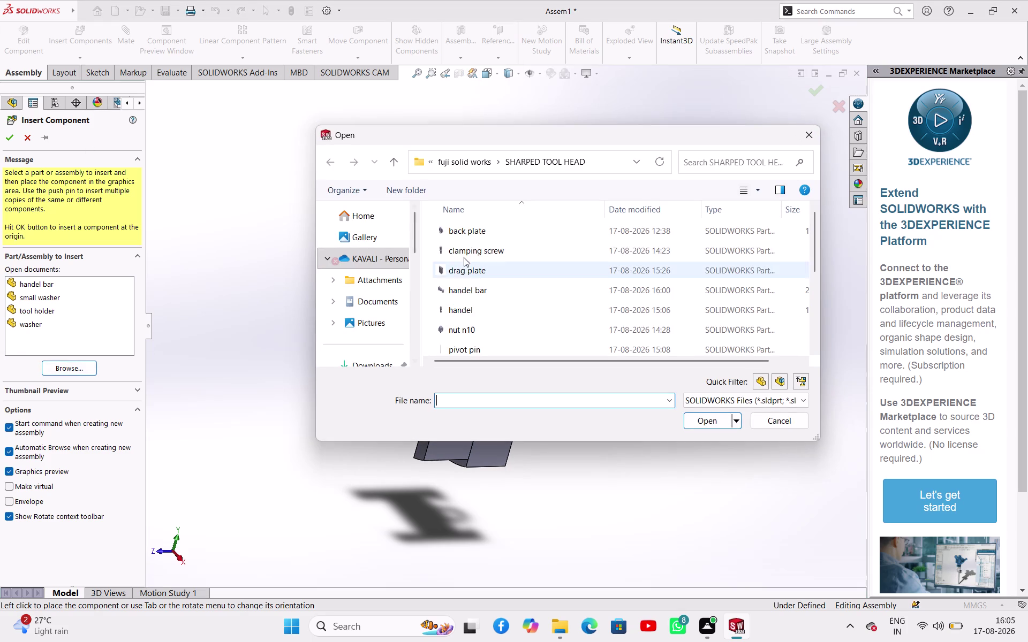
Insert the drag plate part and place it beside the vertical slide.
click(496, 275)
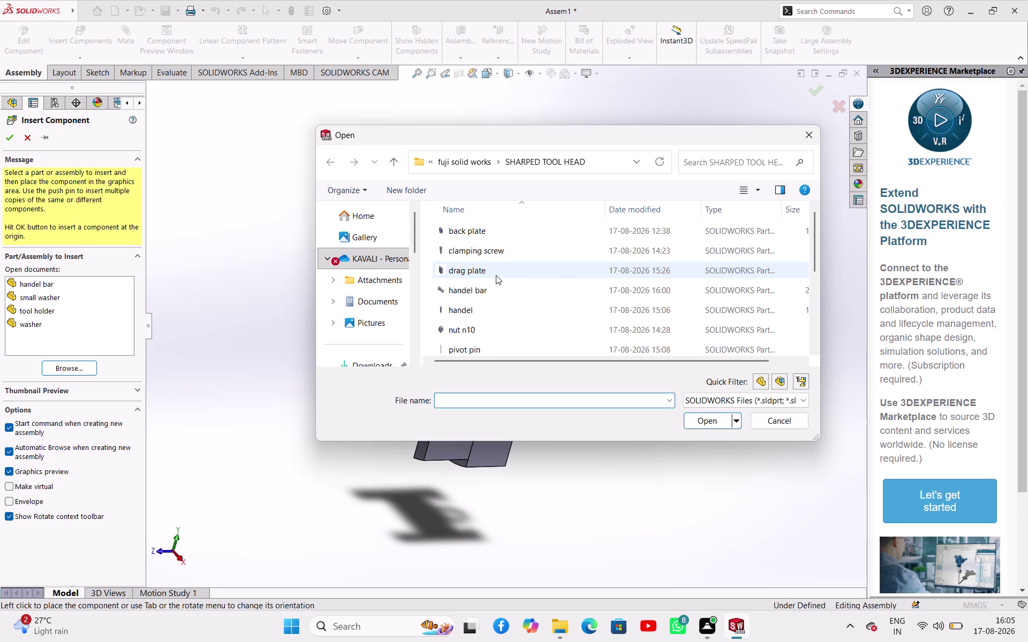
click(713, 423)
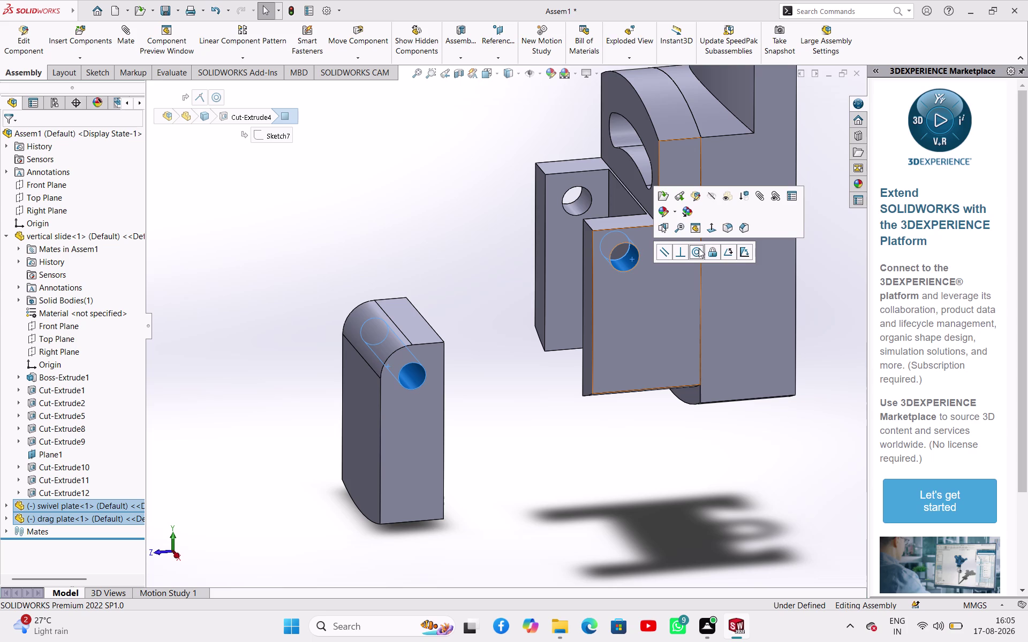
Mate the drag plate hole concentric with the vertical slide's hole, accepting the memory warning.
click(699, 249)
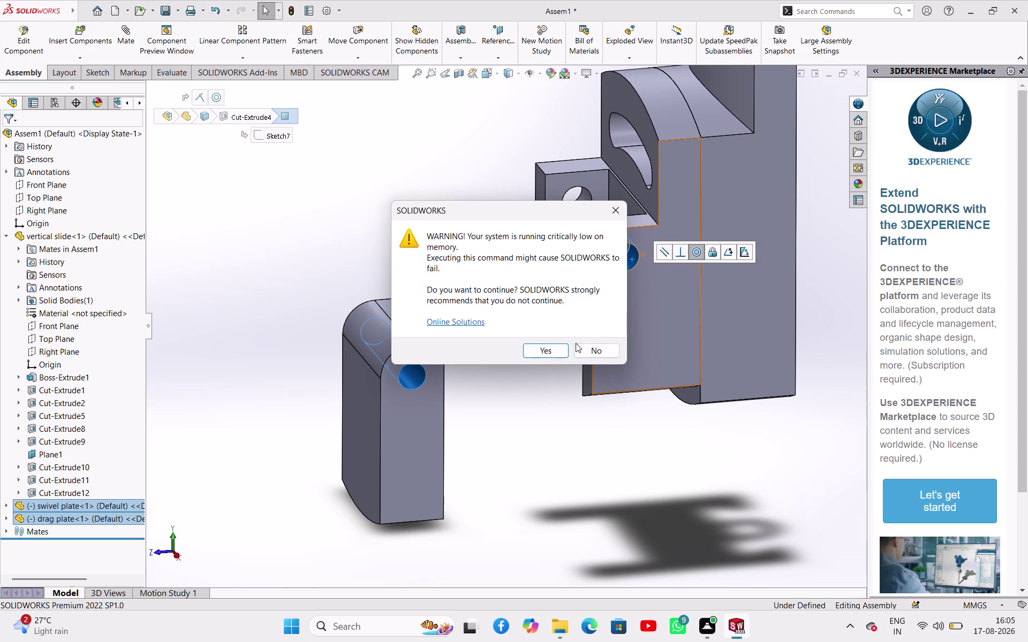
click(549, 343)
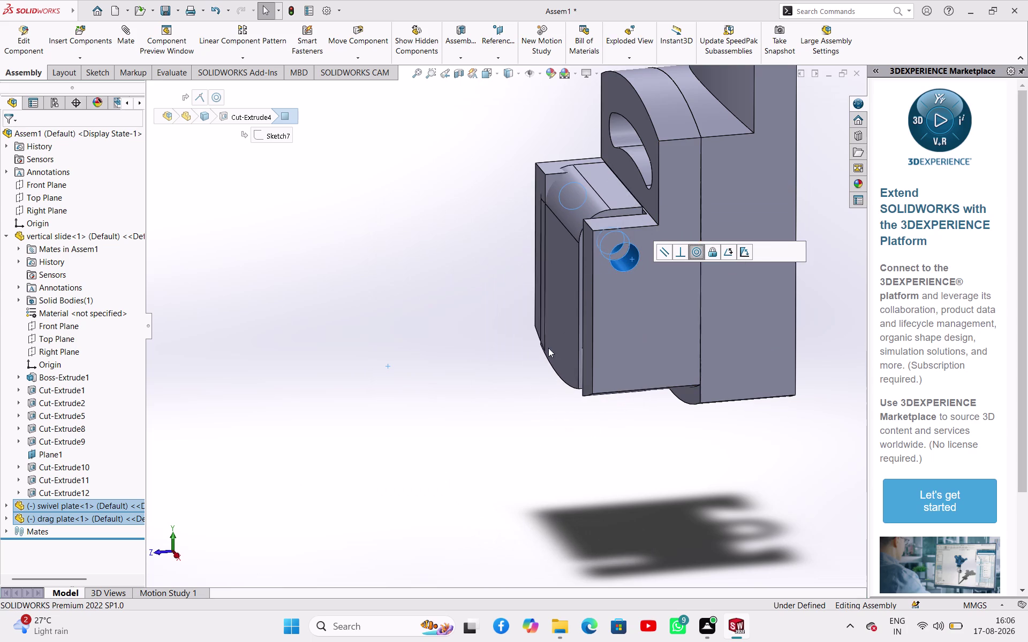
Make the drag plate face coincident with the slide and inspect the fit.
click(498, 414)
middle_drag(537, 431, 526, 383)
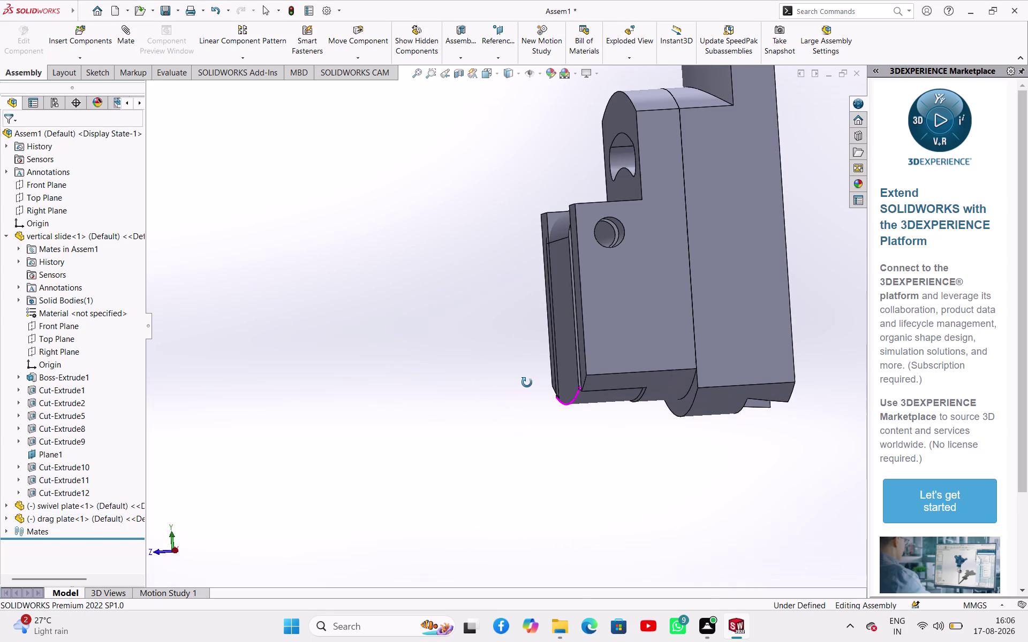
middle_drag(527, 382, 717, 451)
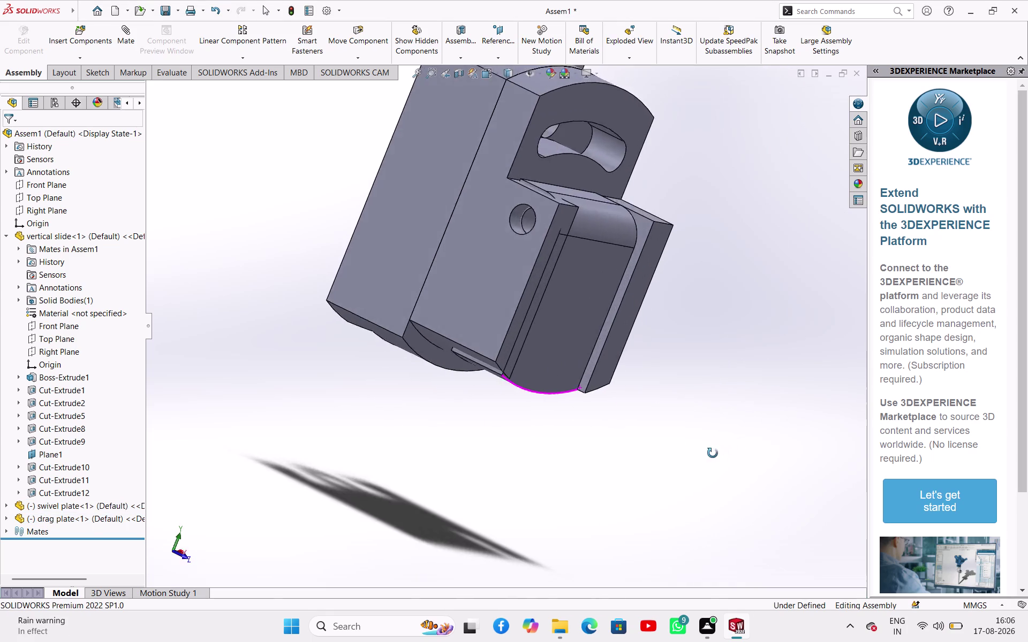
middle_drag(717, 452, 609, 442)
click(586, 320)
middle_drag(577, 414, 624, 441)
click(614, 282)
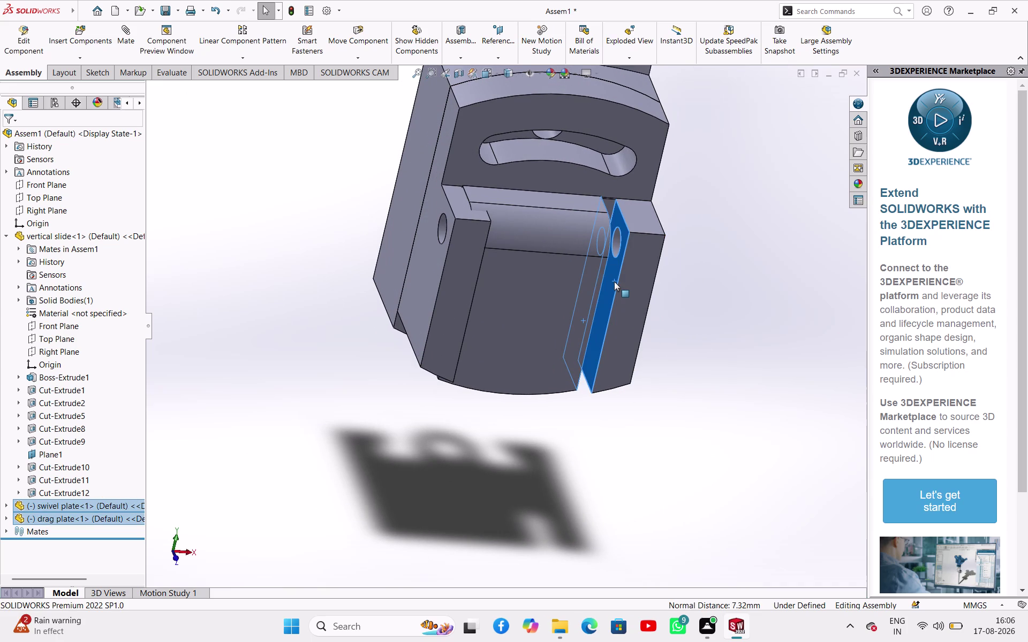
click(650, 271)
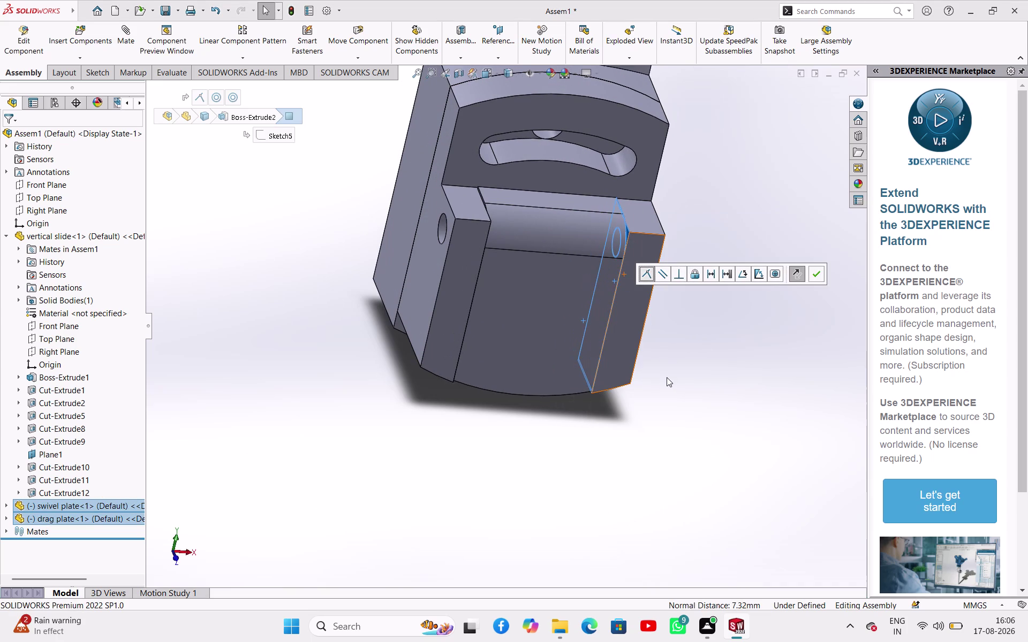
click(667, 378)
middle_drag(704, 381, 565, 379)
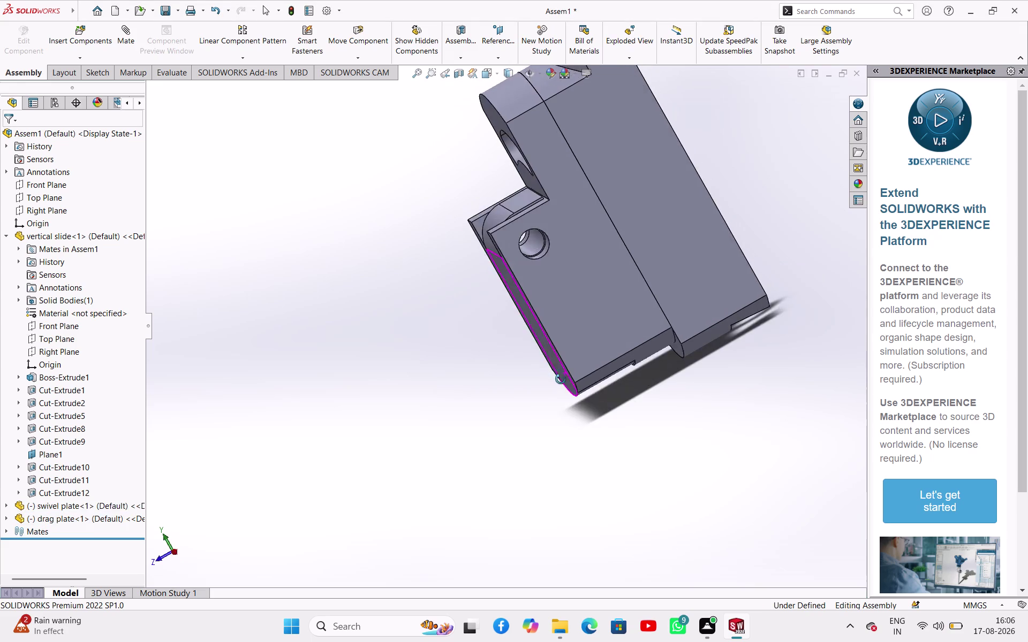
middle_drag(565, 380, 612, 265)
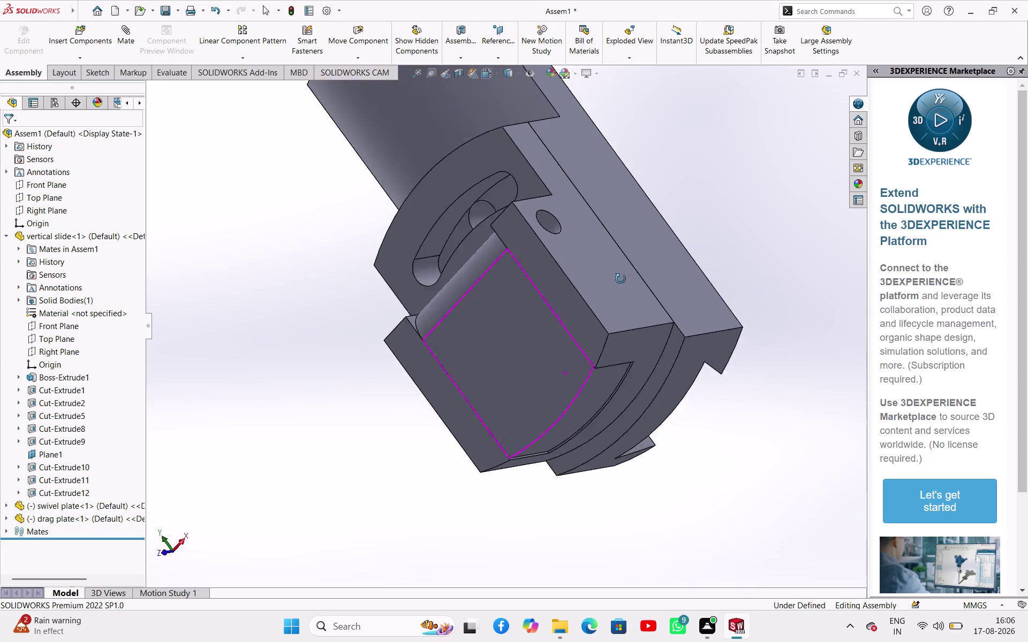
middle_drag(613, 266, 656, 361)
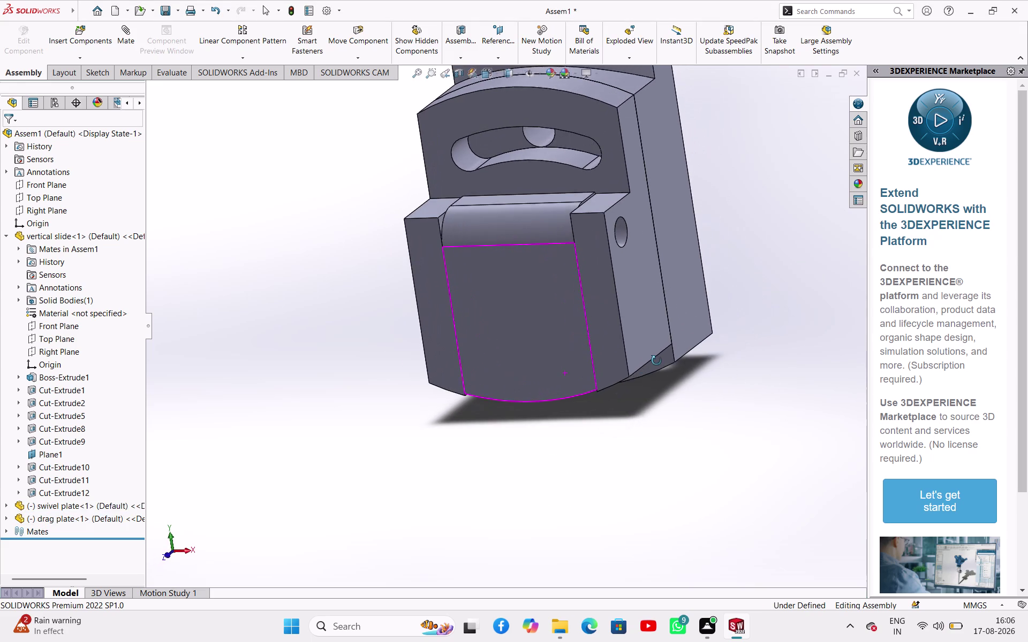
middle_drag(656, 361, 665, 347)
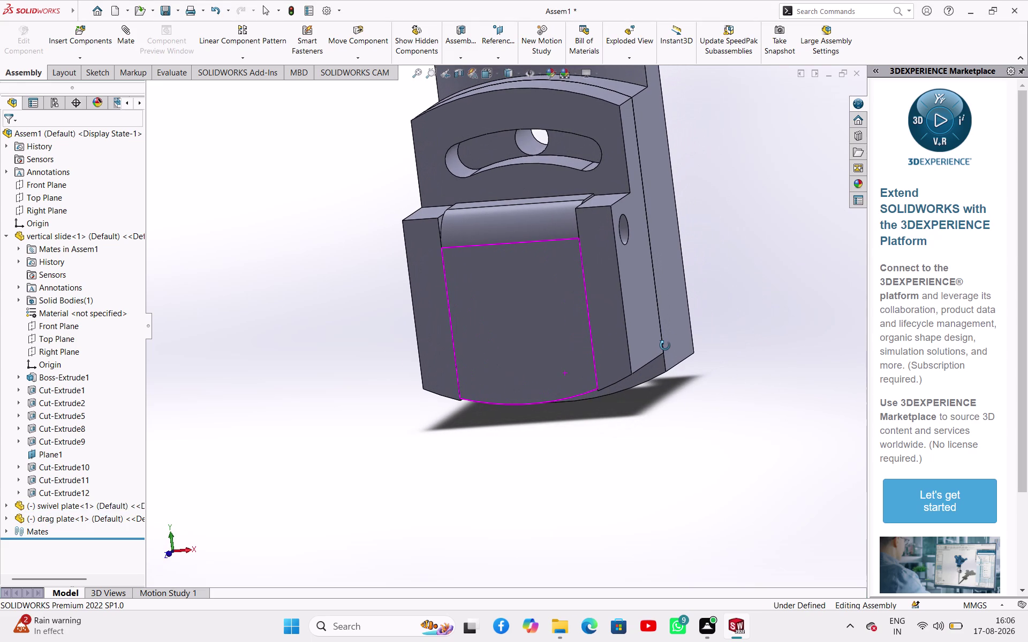
middle_drag(665, 346, 646, 342)
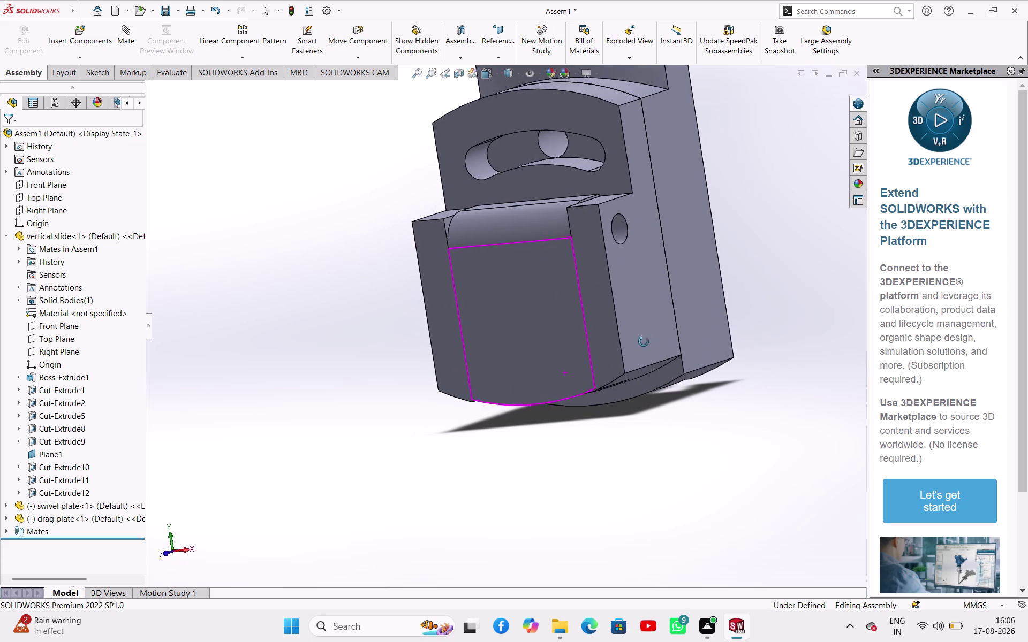
middle_drag(645, 342, 631, 342)
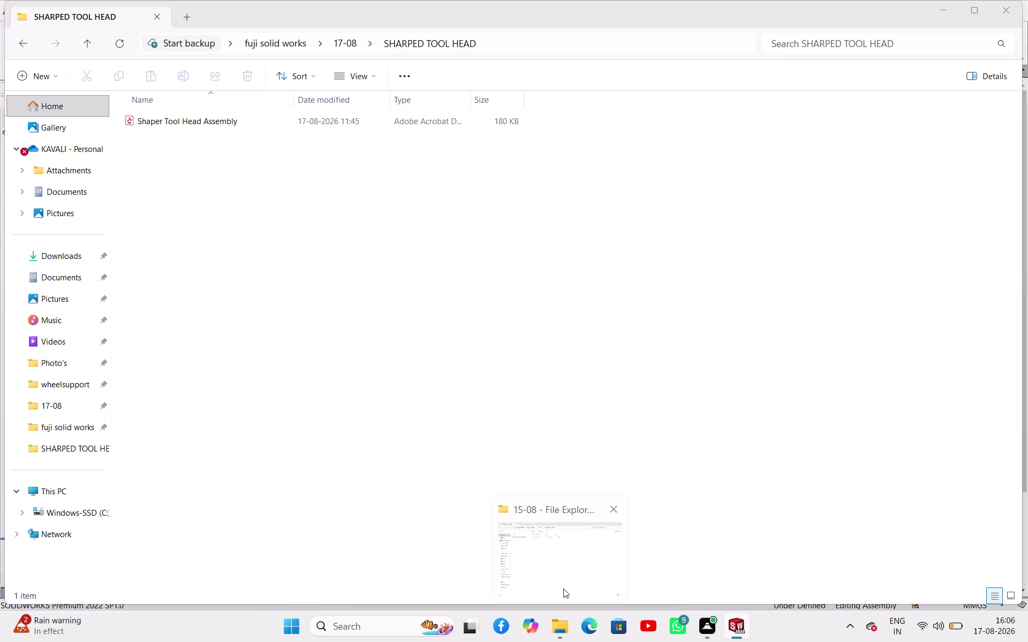
In File Explorer, go up to the SHARPED TOOL HEAD folder and open a part file.
click(564, 589)
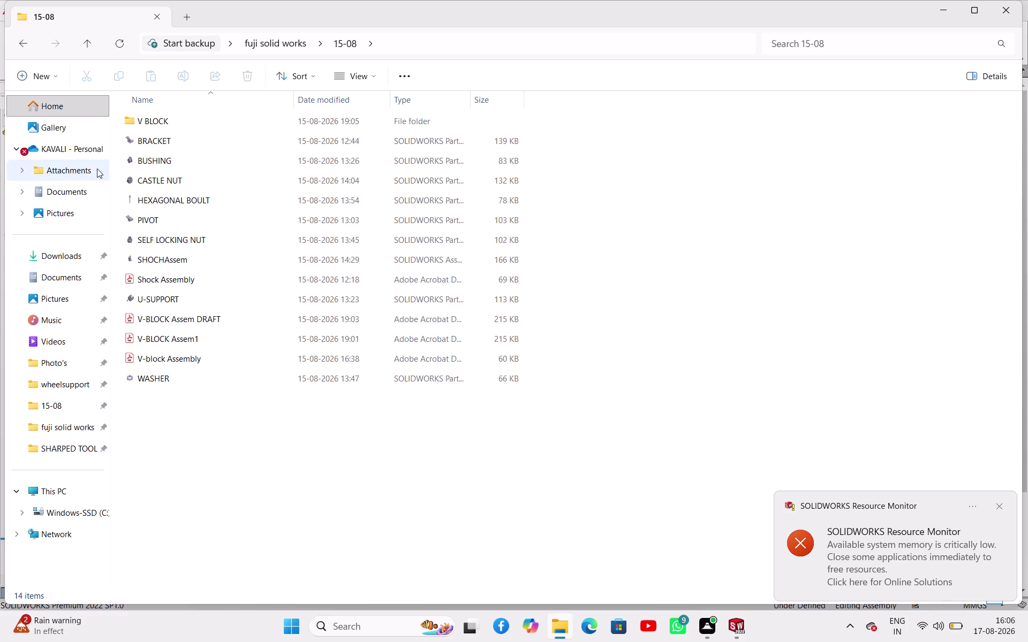
click(86, 44)
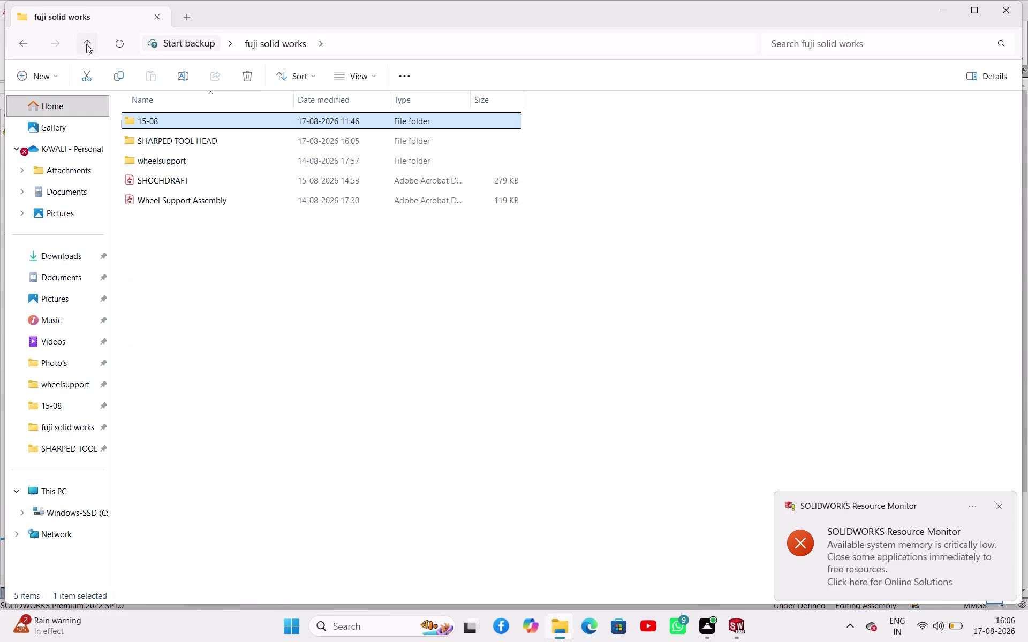
double_click(180, 141)
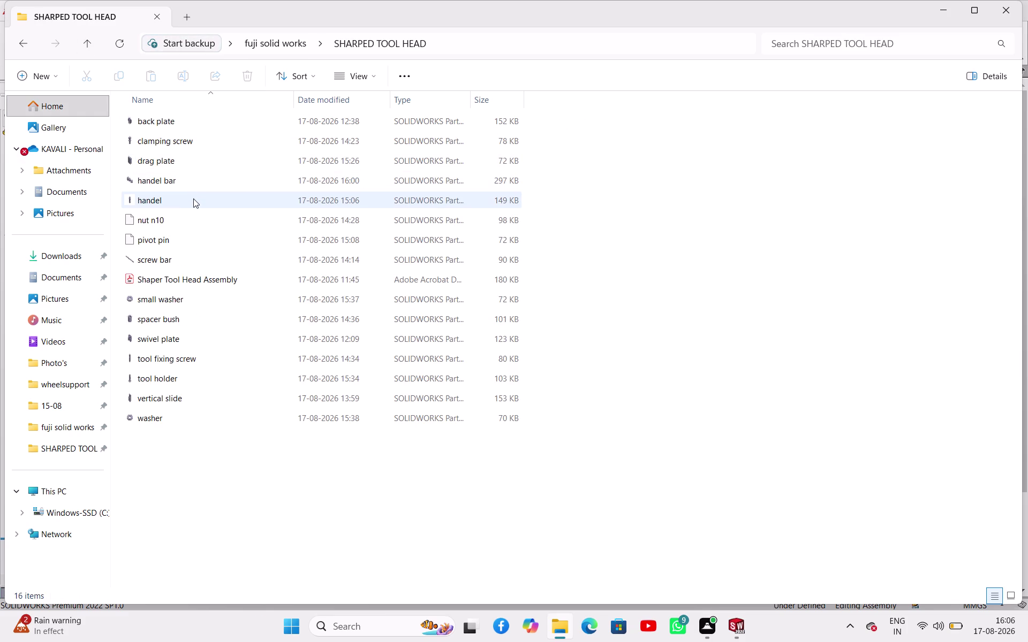
double_click(192, 168)
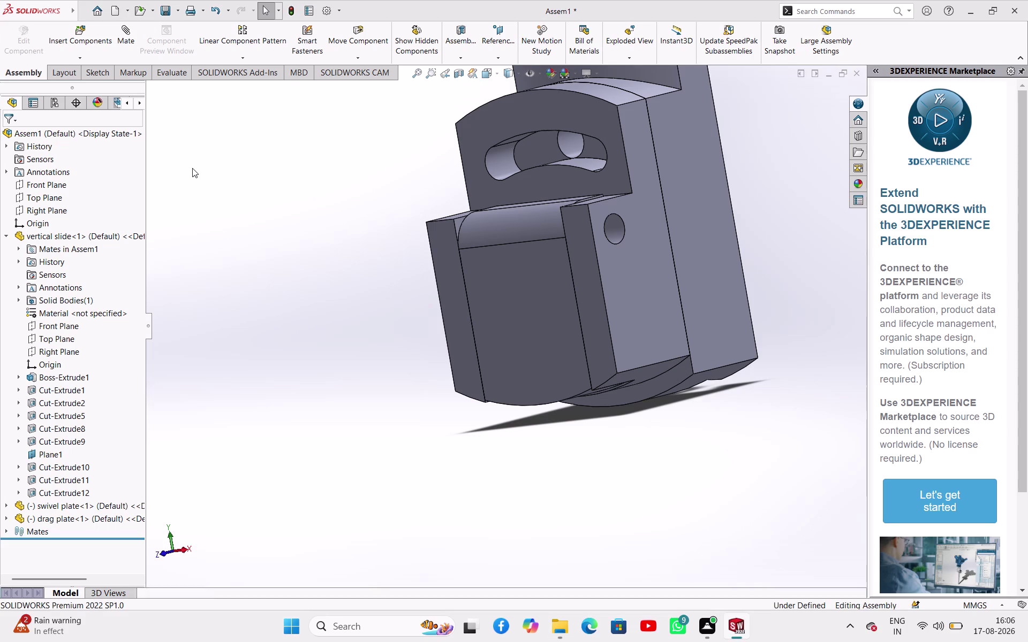
Orbit the drag plate and start a sketch on its broad flat face.
scroll(up, 3)
middle_drag(713, 336, 660, 346)
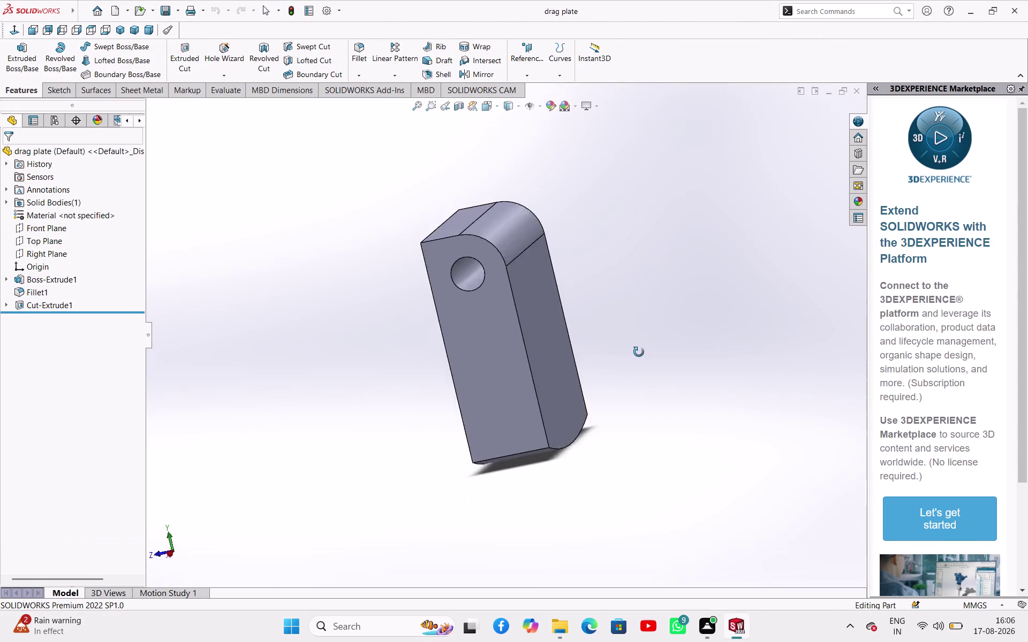
middle_drag(660, 347, 589, 368)
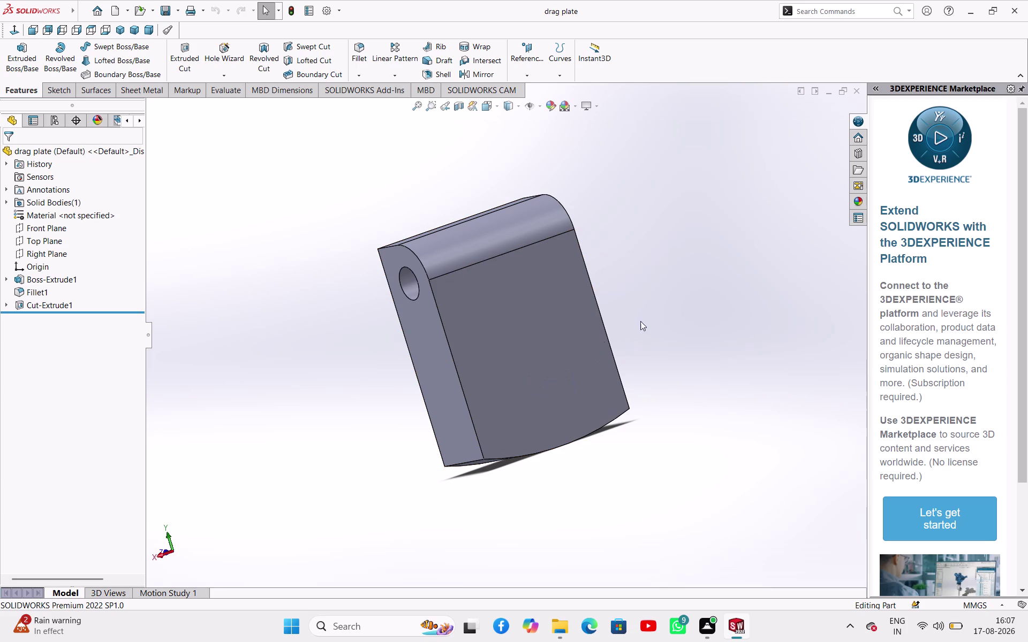
middle_drag(648, 311, 765, 322)
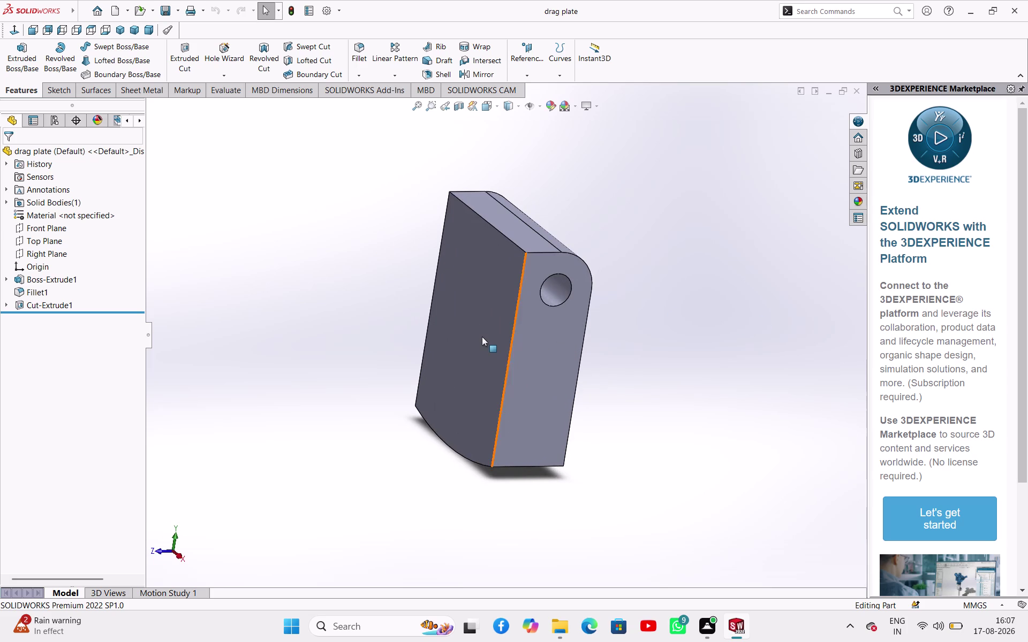
click(482, 336)
click(529, 309)
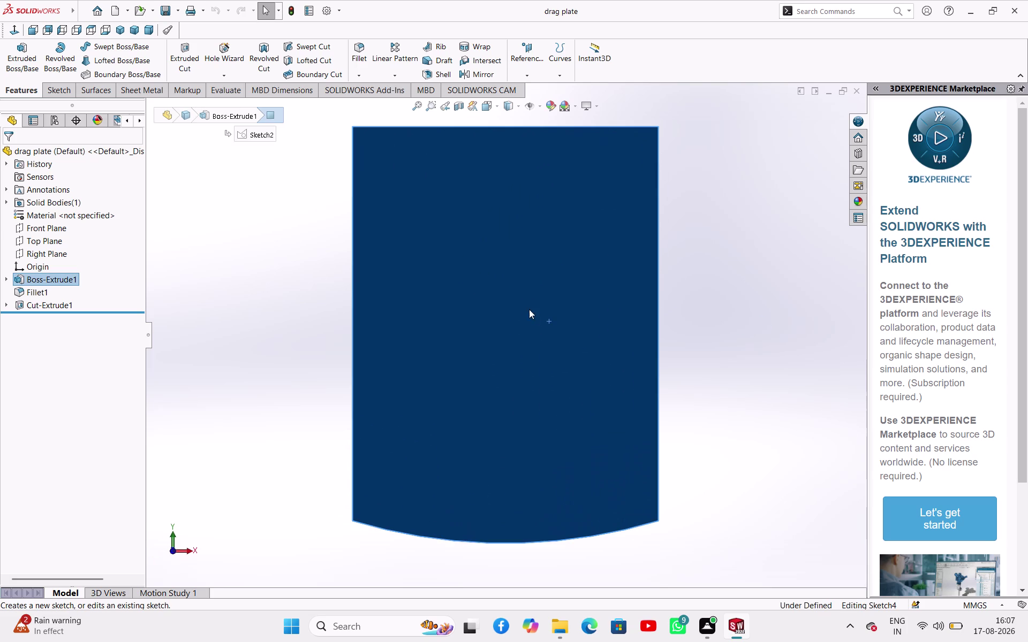
click(299, 287)
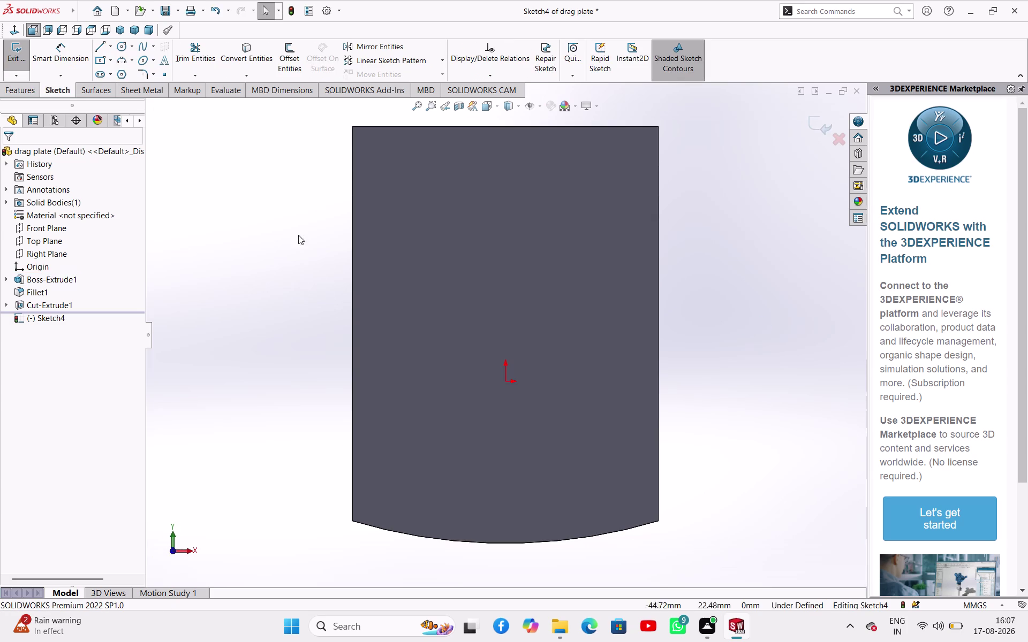
Draw a circle on the drag plate face.
click(118, 45)
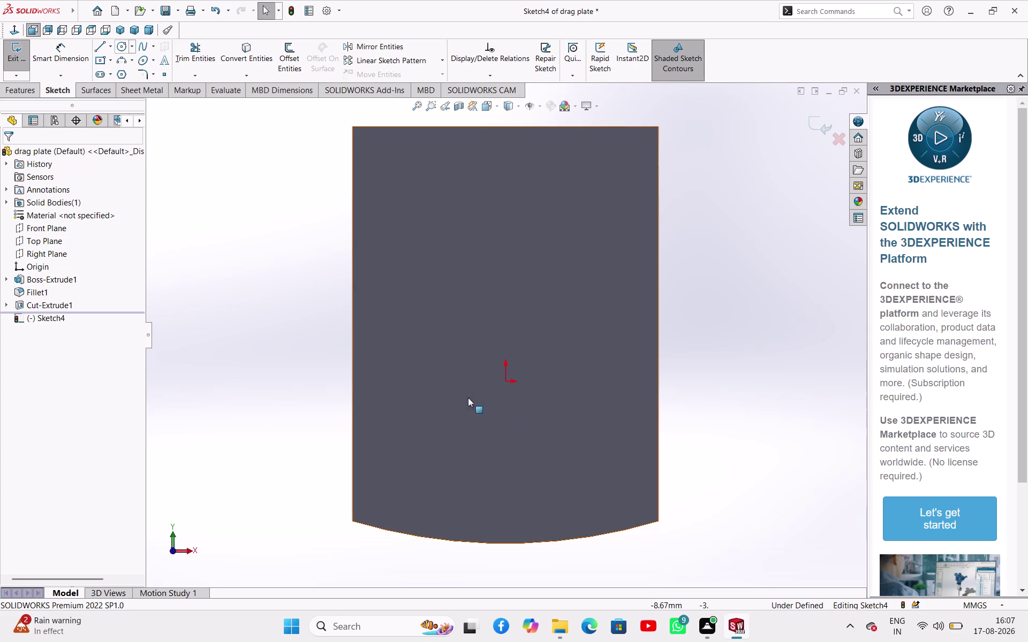
click(495, 328)
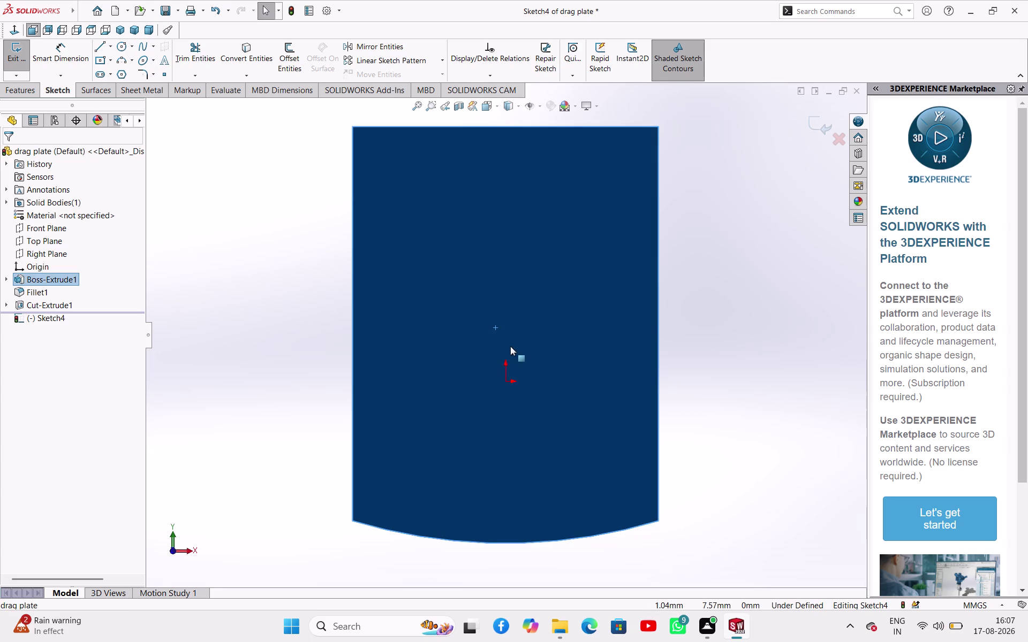
click(119, 50)
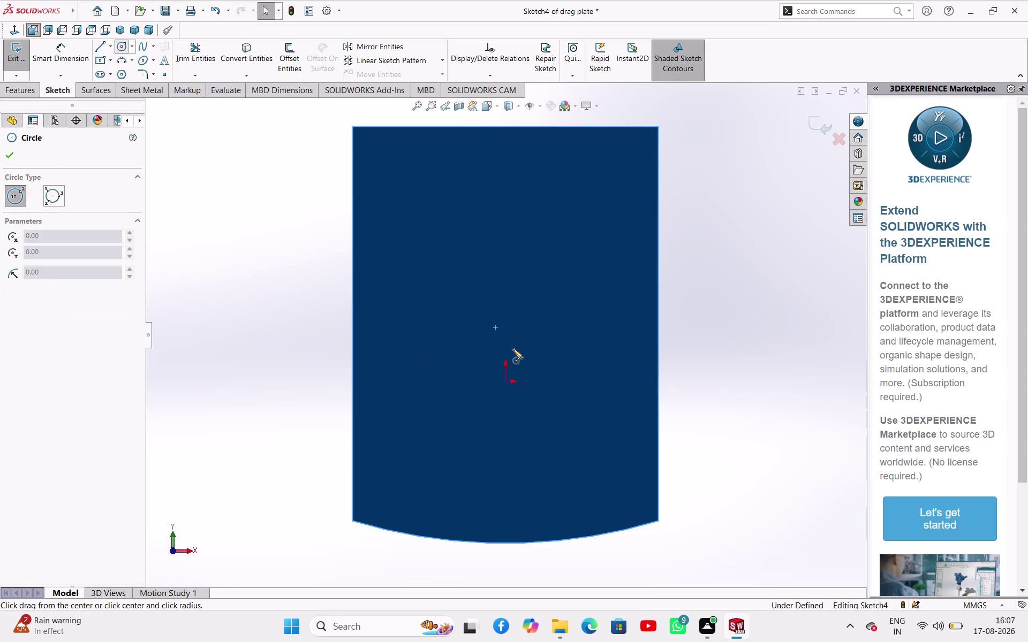
click(498, 329)
click(553, 367)
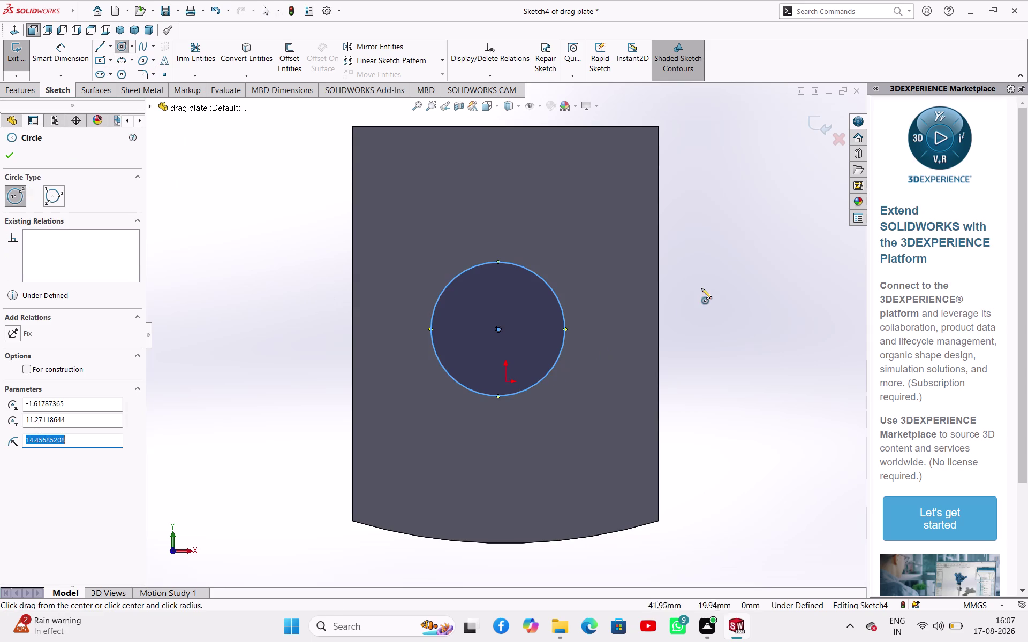
right_click(701, 288)
click(721, 300)
Dimension the circle diameter at 44 mm, then change it to 33 mm.
right_drag(721, 307, 740, 253)
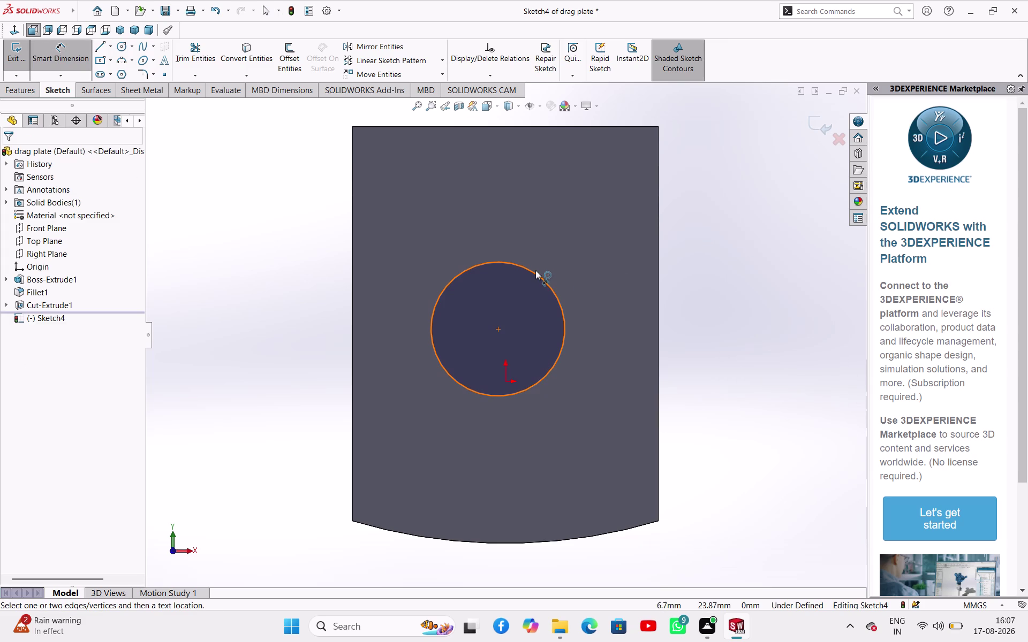
click(535, 270)
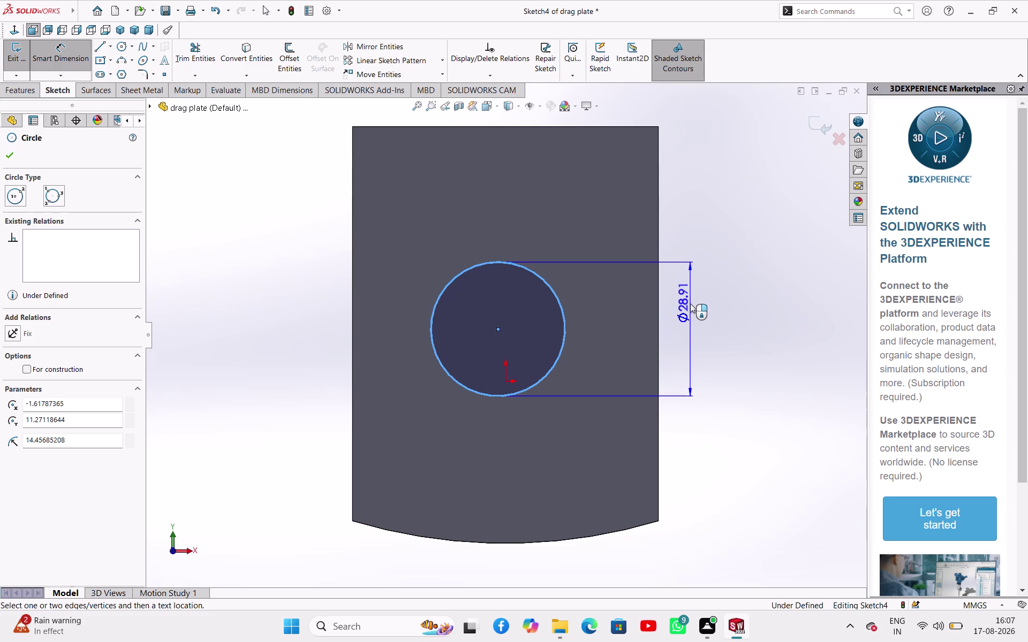
click(691, 304)
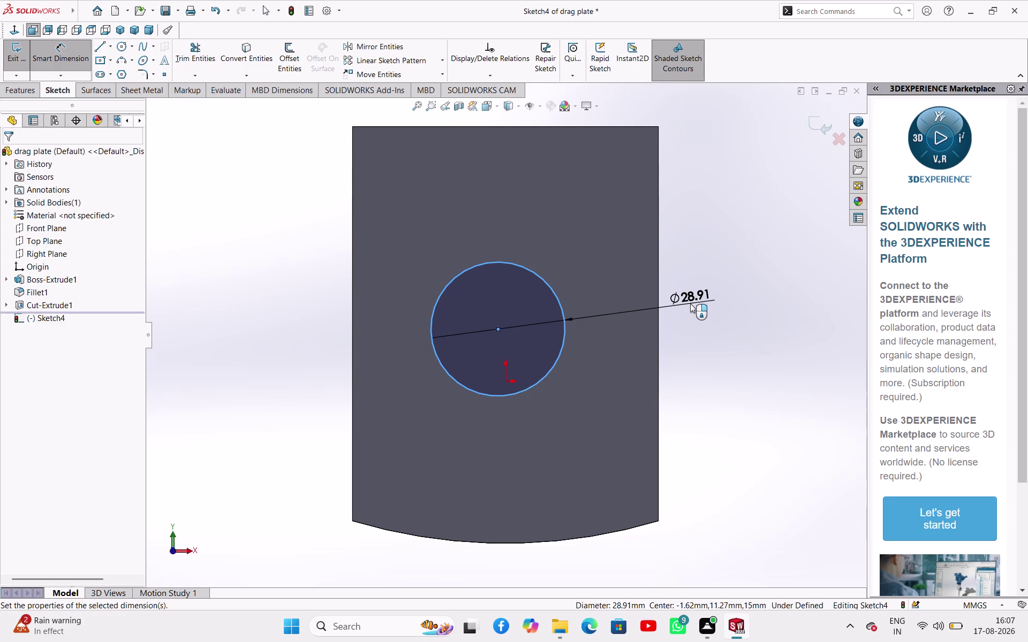
text(44)
key(Return)
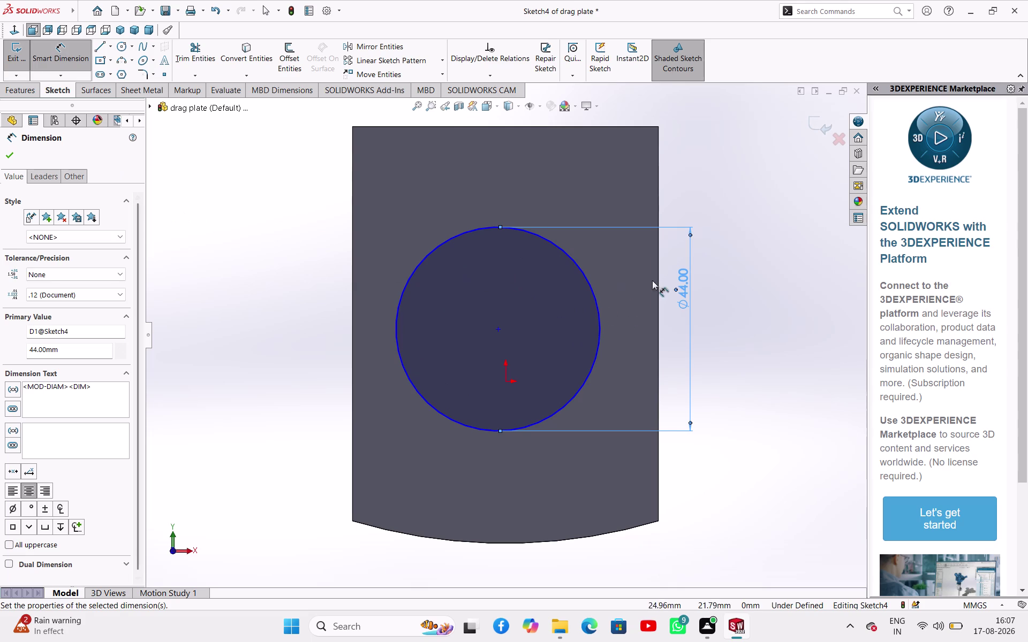
double_click(688, 278)
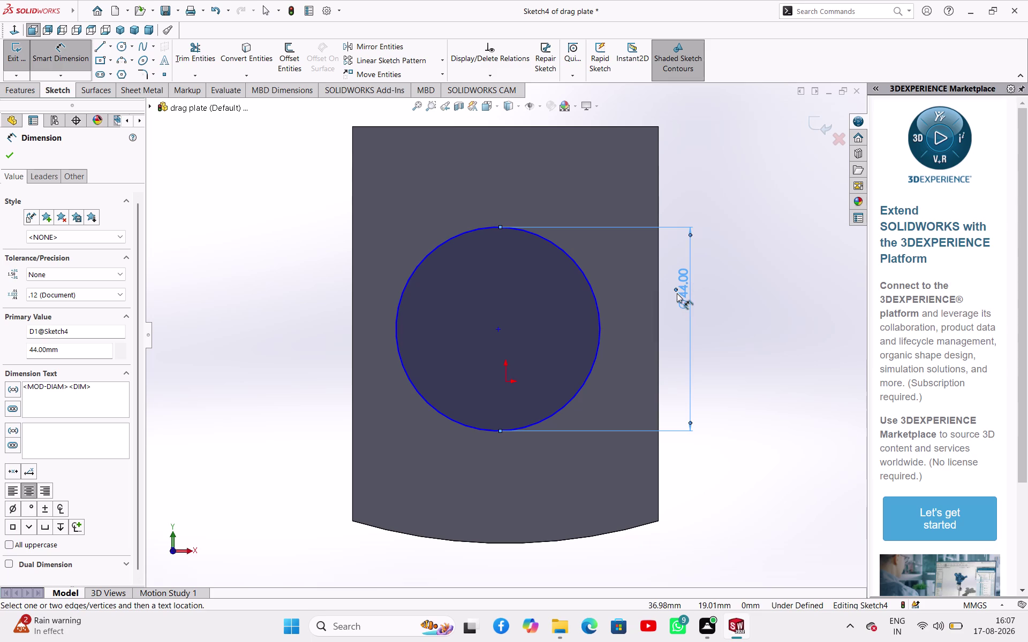
double_click(677, 293)
text(33)
key(Return)
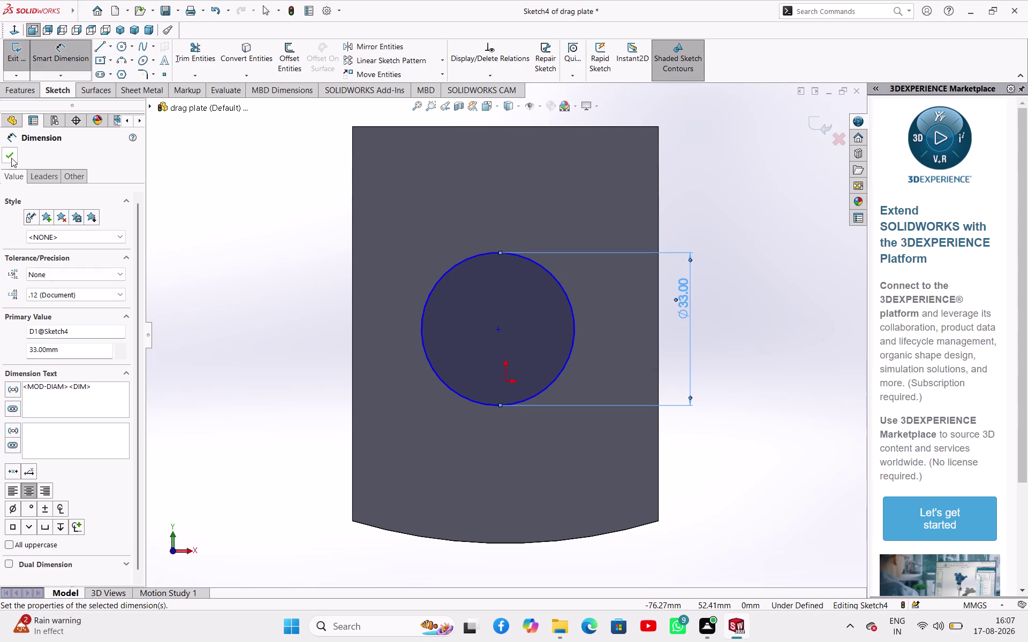
drag(12, 159, 12, 148)
Exit the sketch and extrude-cut the 33 mm circle through the whole plate.
click(11, 64)
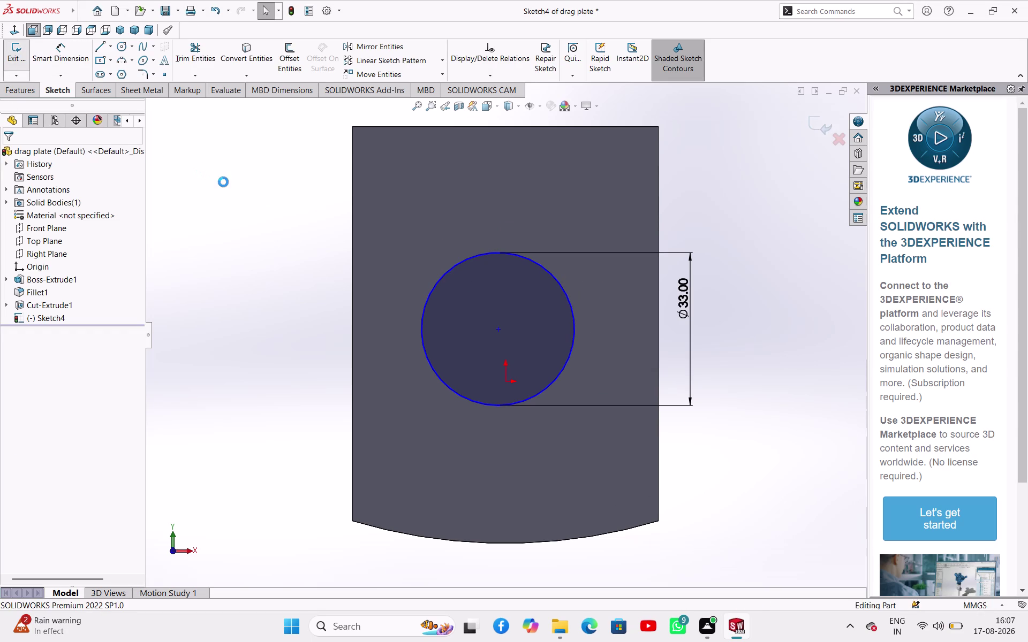
middle_drag(257, 195, 176, 233)
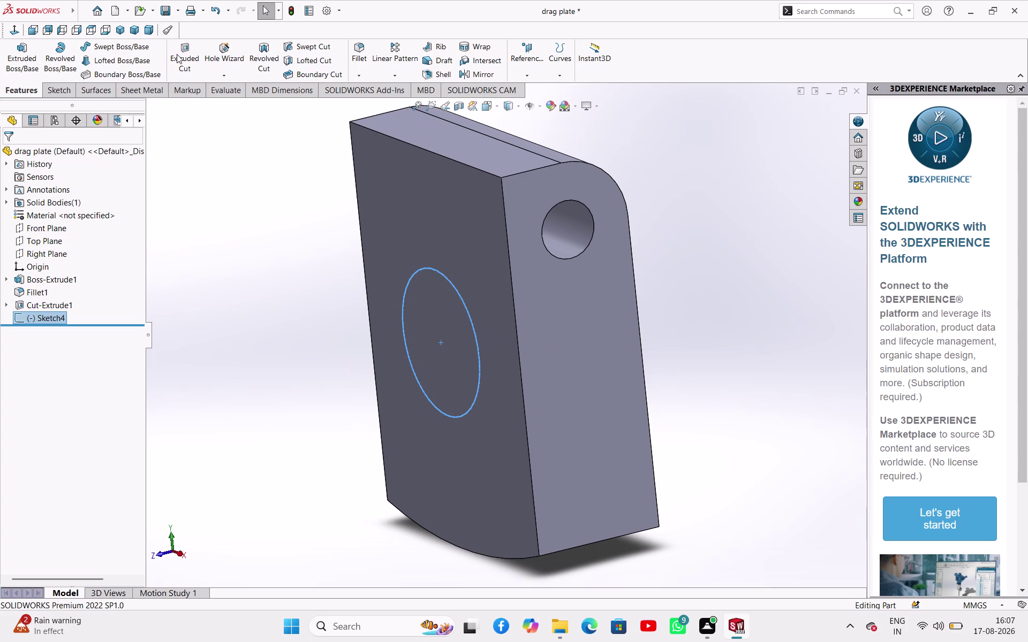
click(177, 54)
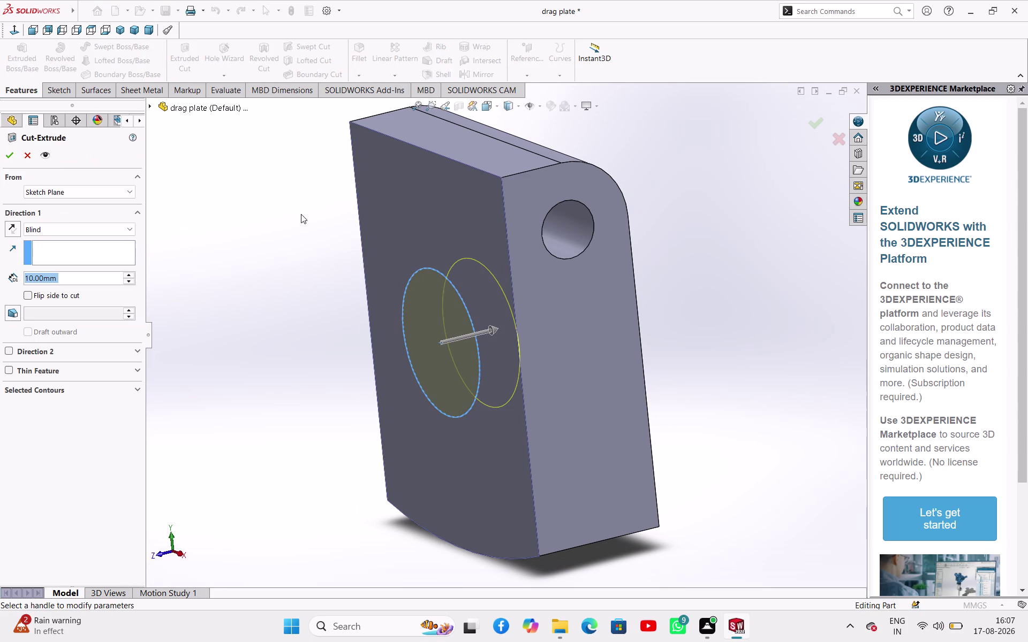
drag(489, 332, 605, 329)
drag(494, 332, 697, 328)
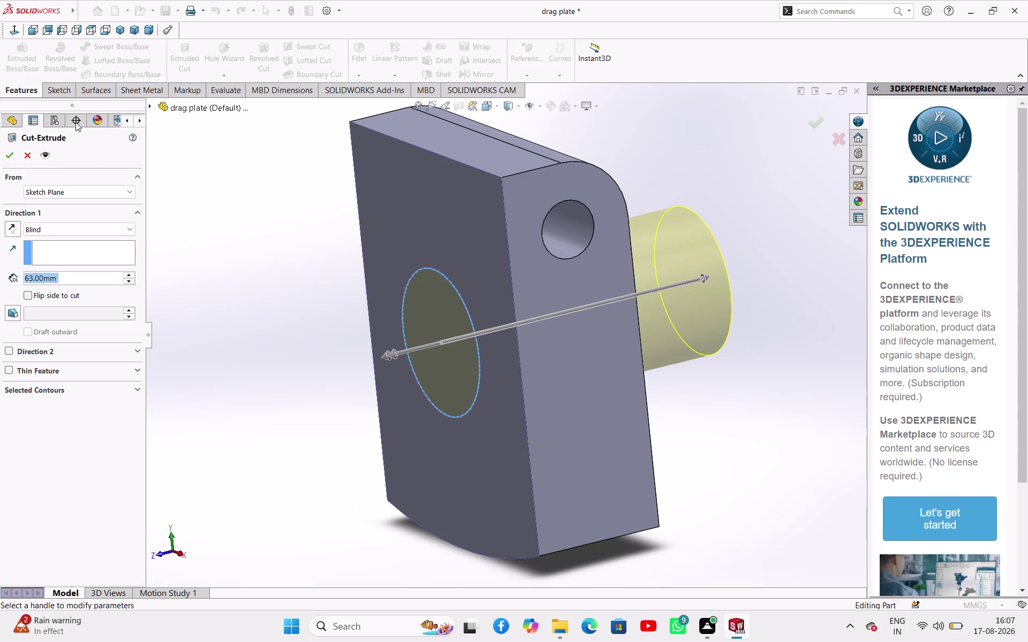
click(12, 152)
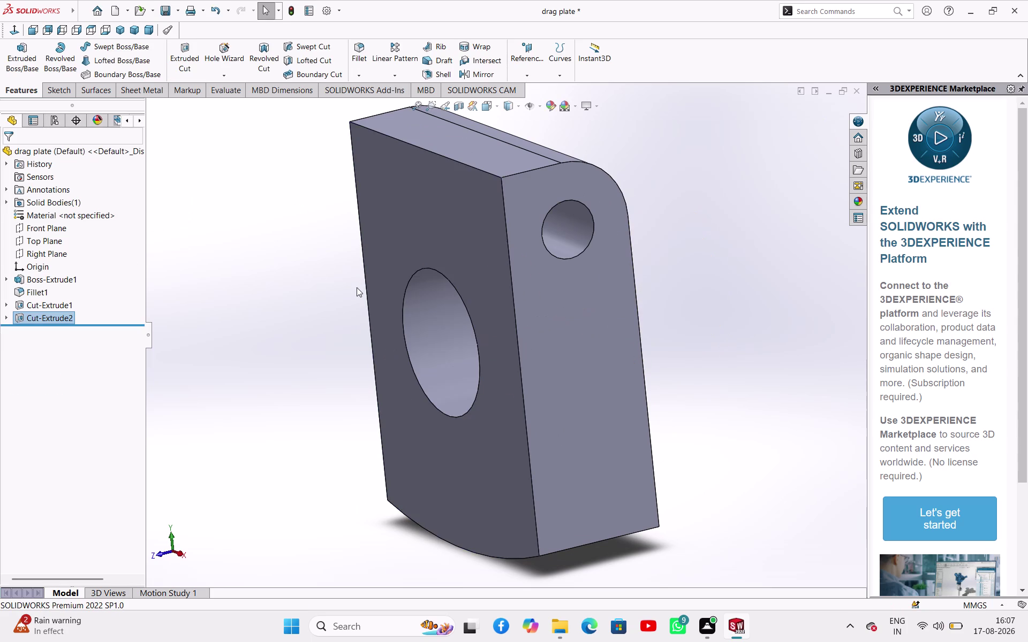
click(356, 288)
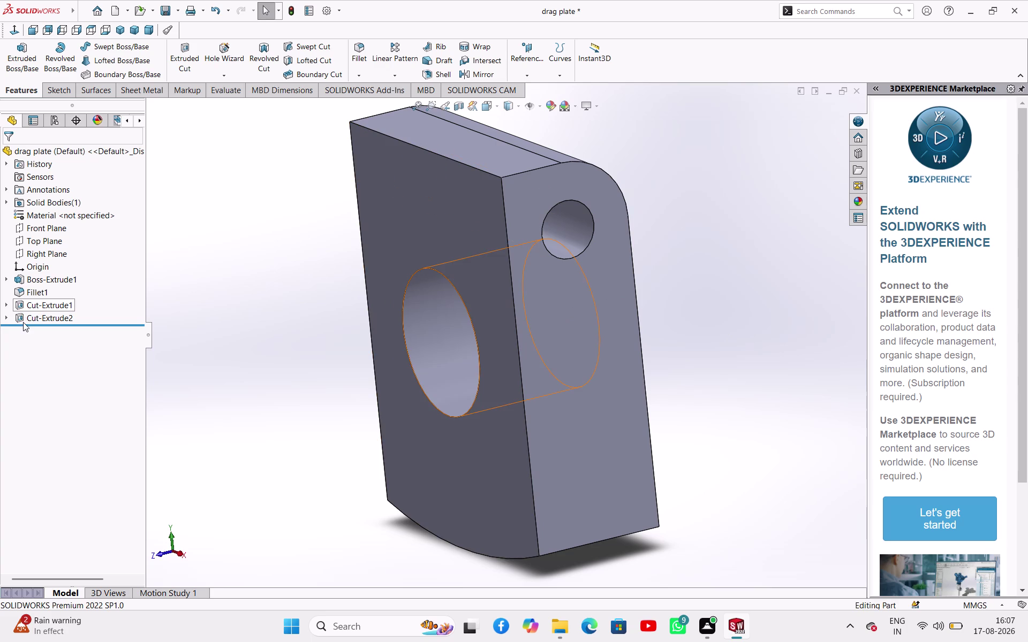
click(4, 314)
click(26, 325)
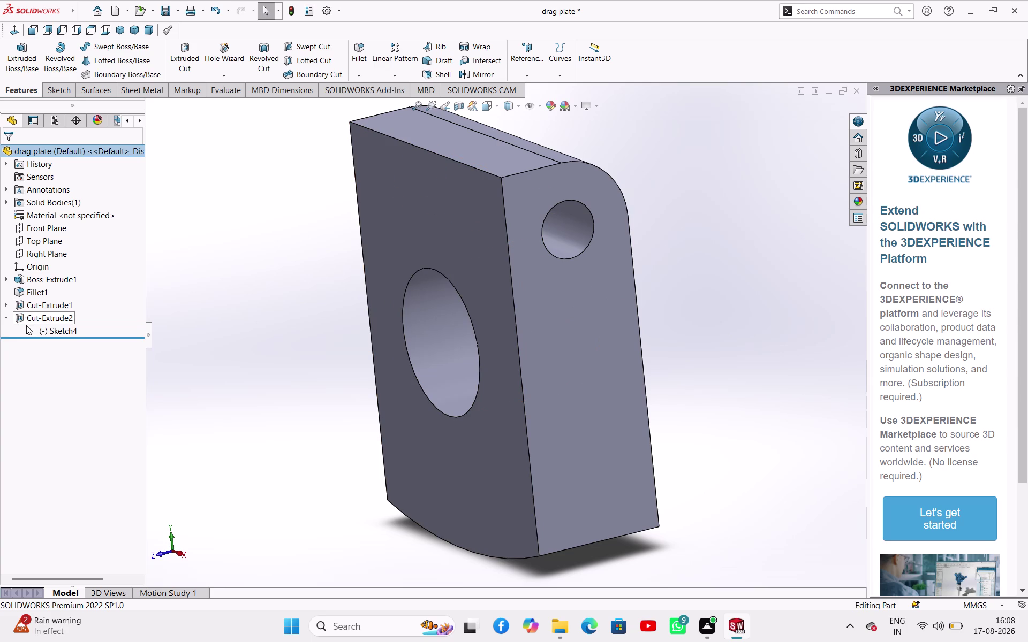
Reopen the hole sketch and place the circle centre 55 mm from the top edge.
click(38, 332)
click(53, 302)
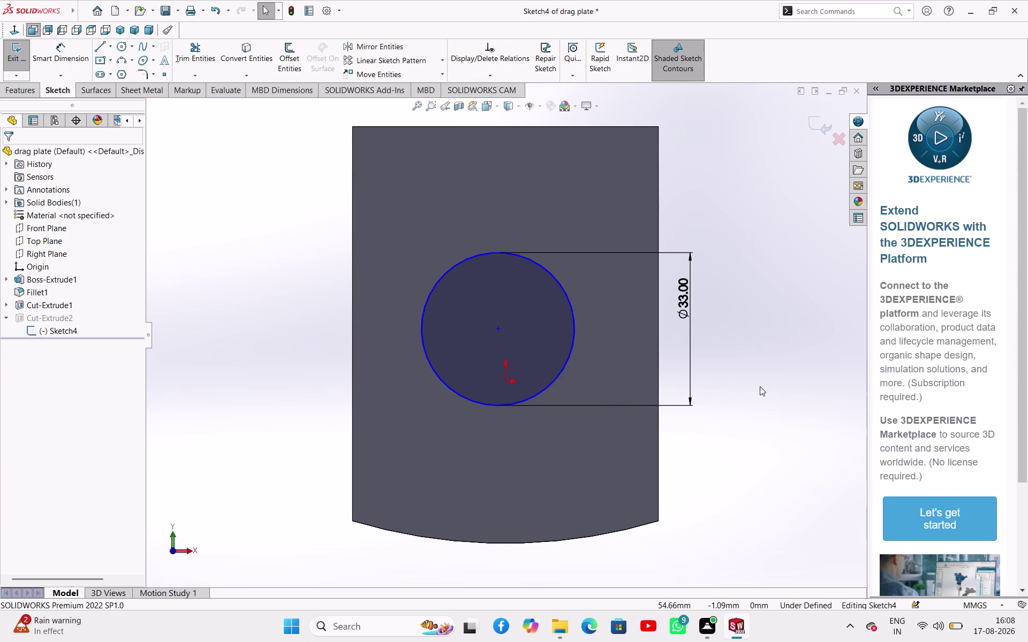
right_drag(760, 385, 766, 333)
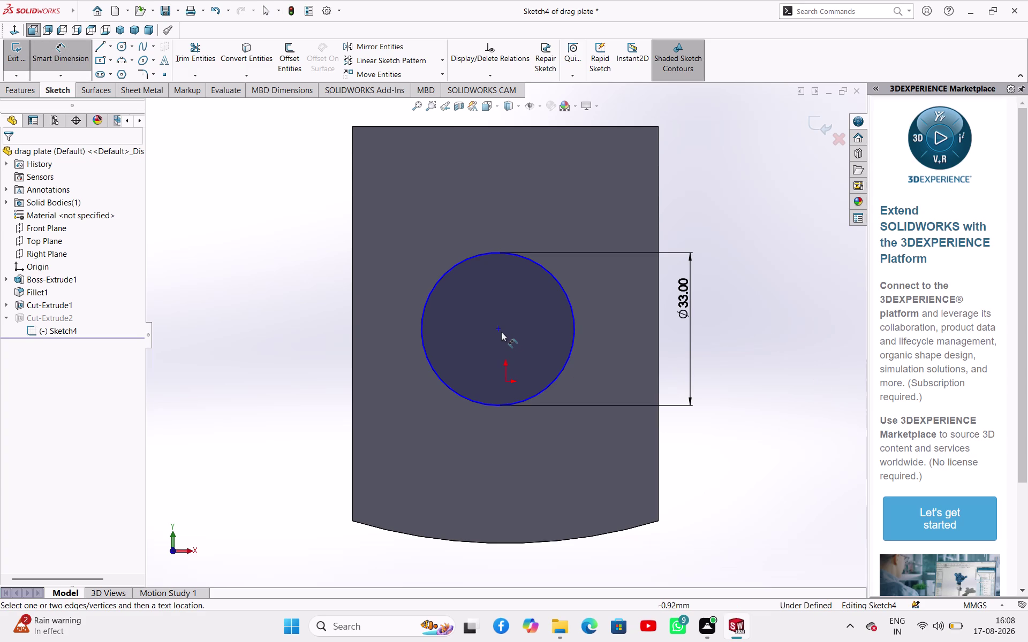
click(499, 329)
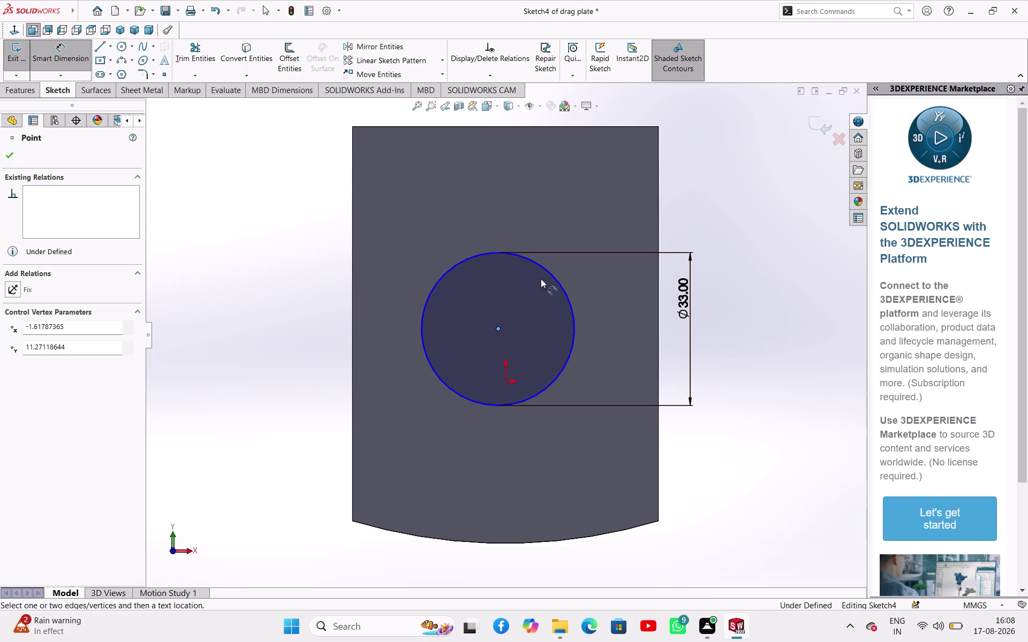
click(559, 128)
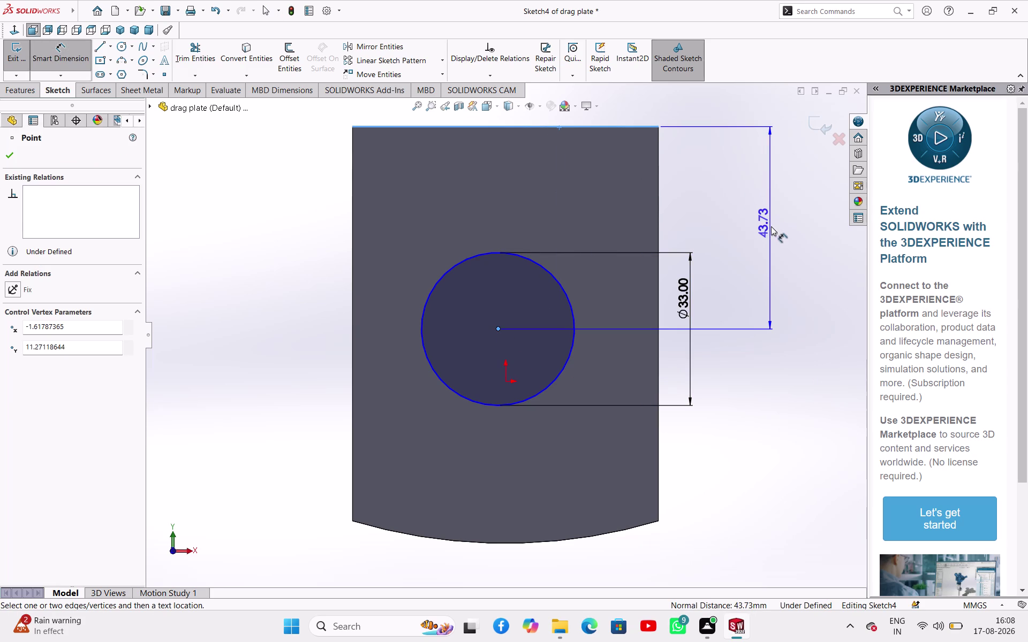
click(771, 227)
key(5)
key(Return)
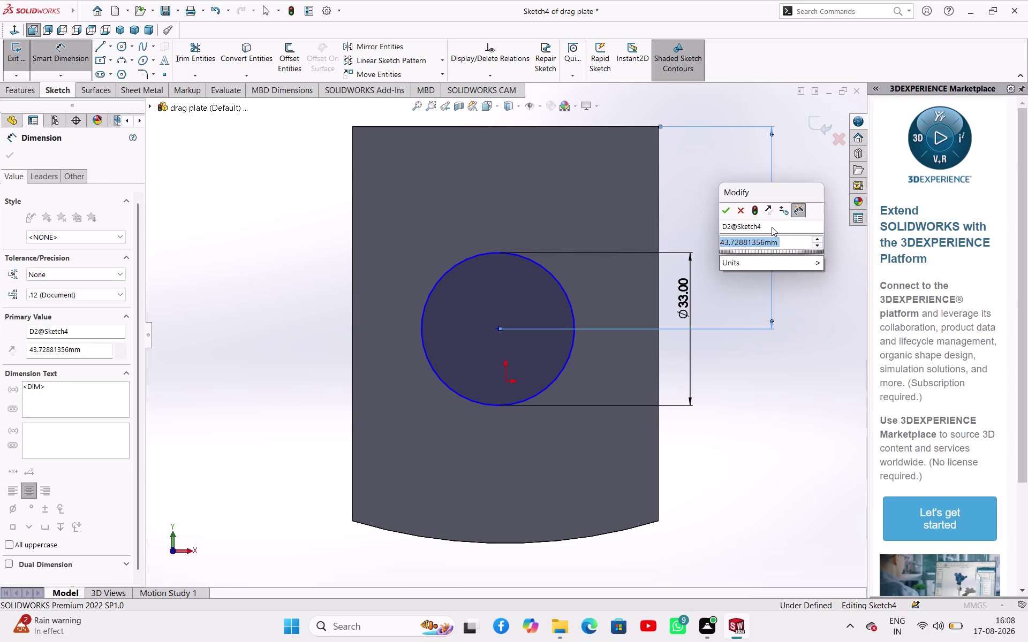
scroll(up, 3)
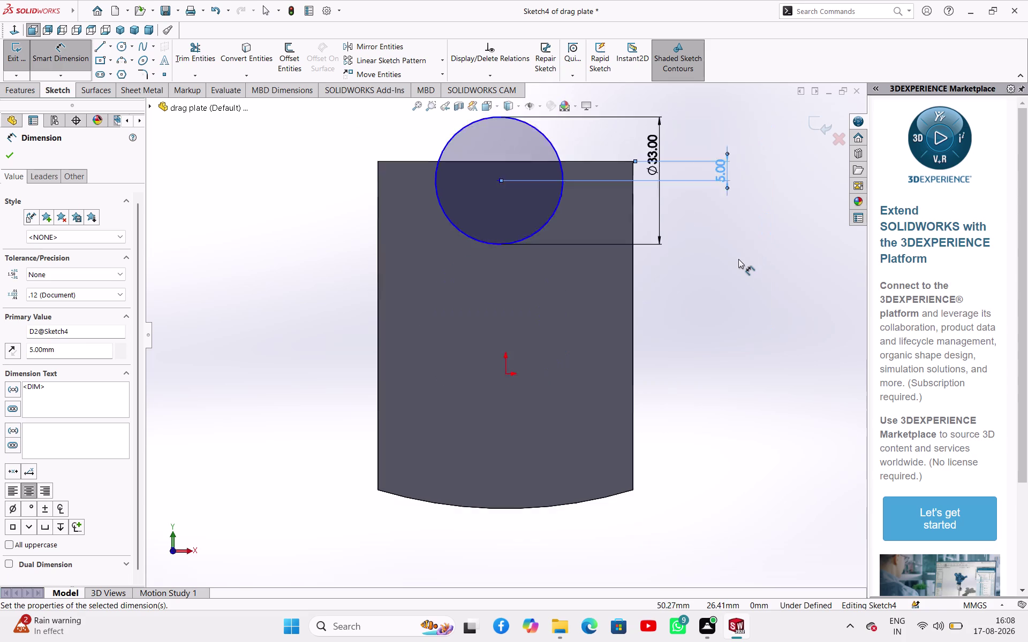
scroll(up, 3)
double_click(653, 225)
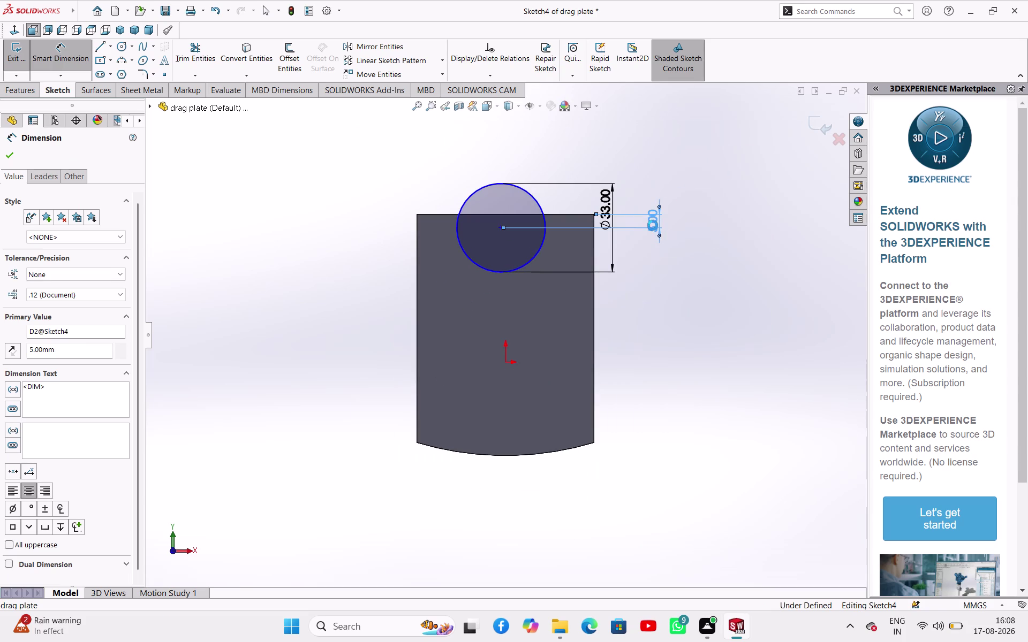
text(55)
key(Return)
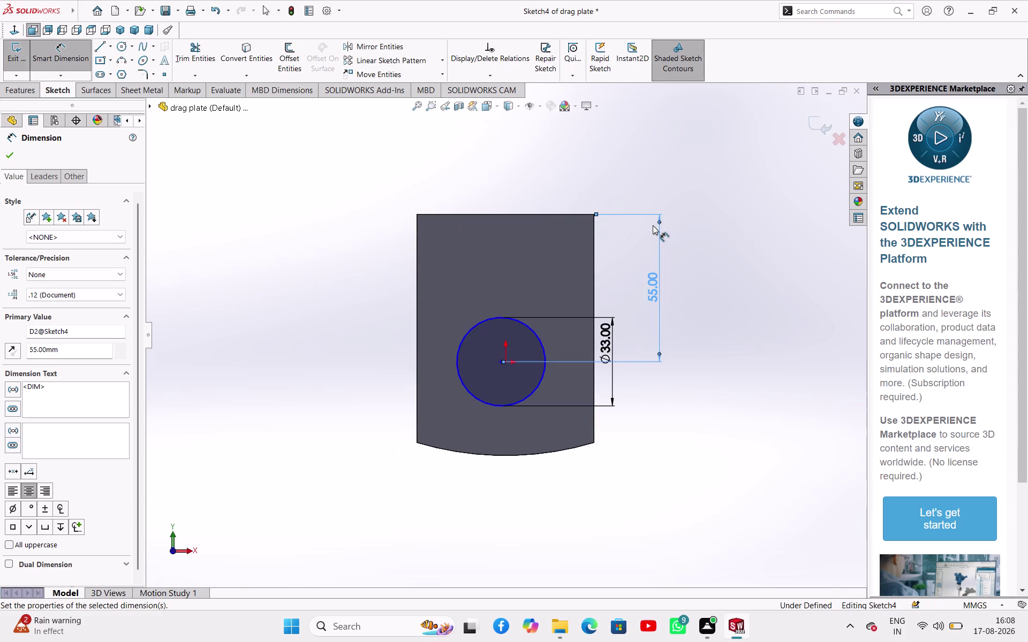
Place the centre 33 mm from the left edge and exit to rebuild the cut.
click(502, 361)
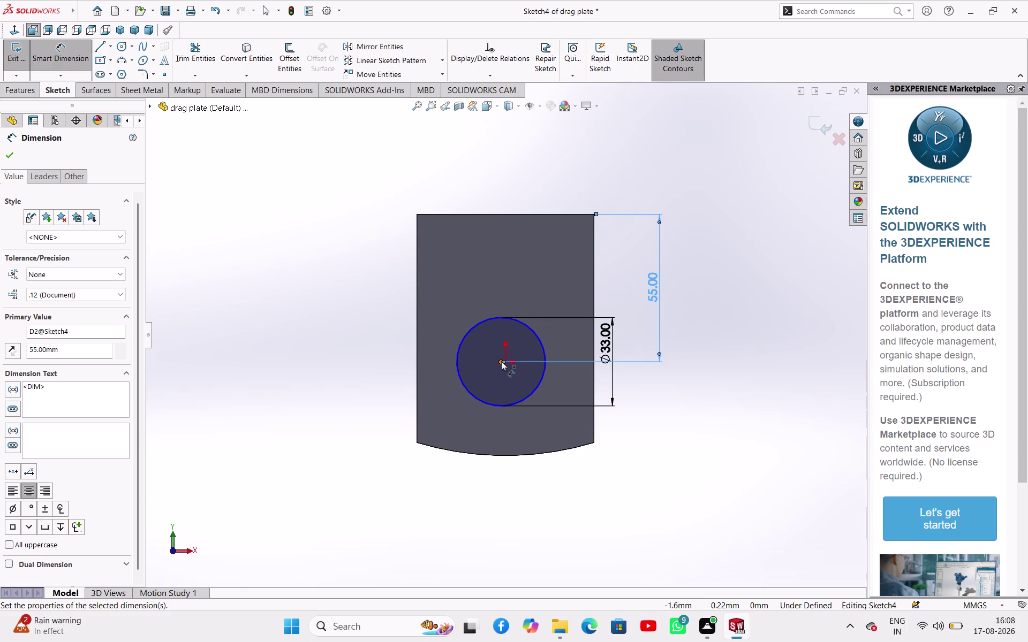
scroll(down, 3)
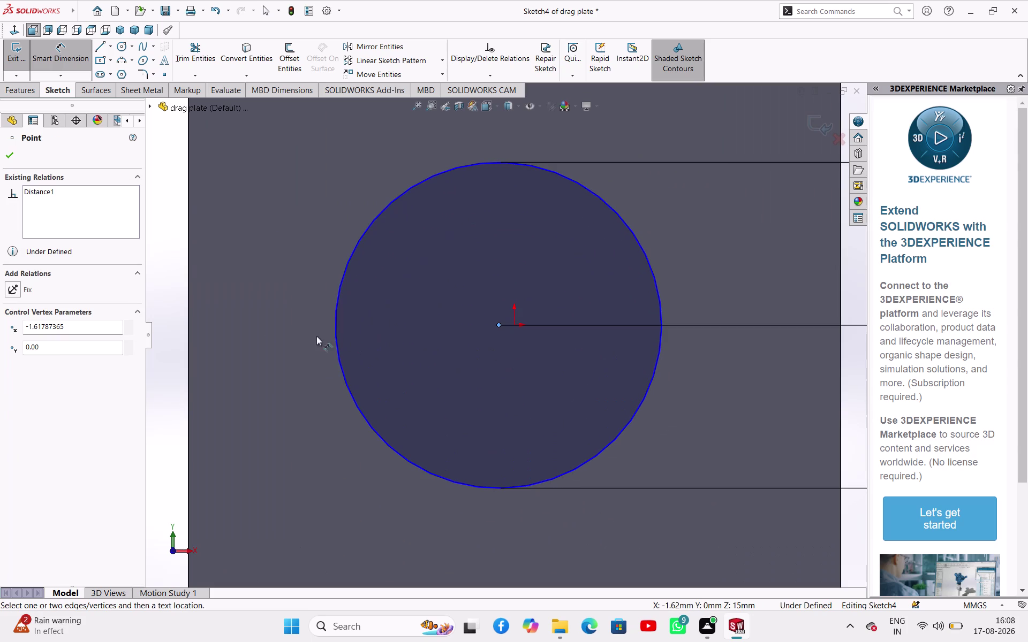
click(189, 296)
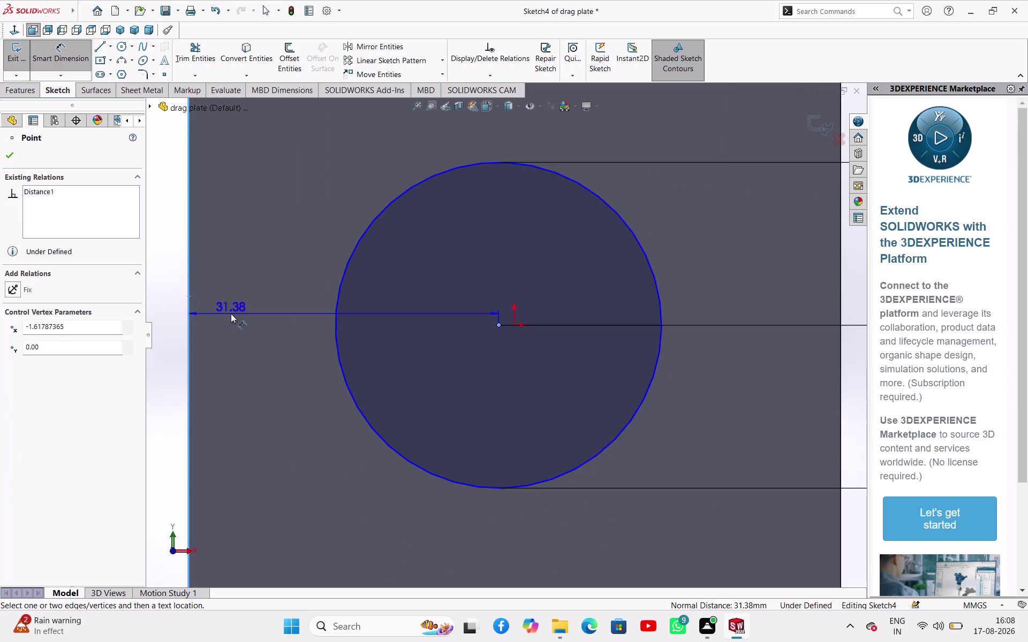
click(231, 314)
text(33)
key(Return)
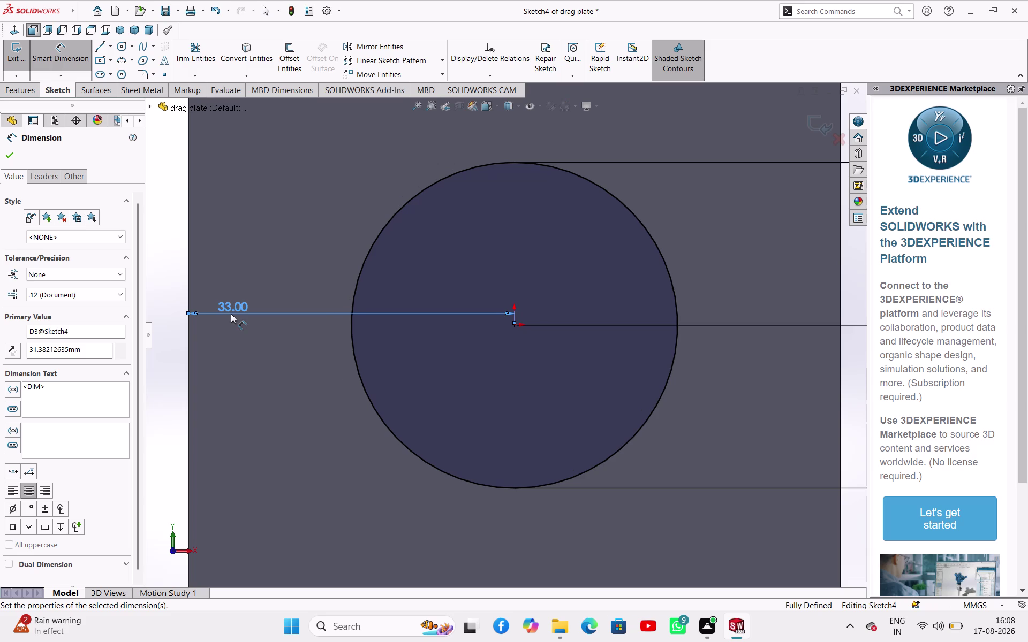
scroll(up, 3)
scroll(up, 3)
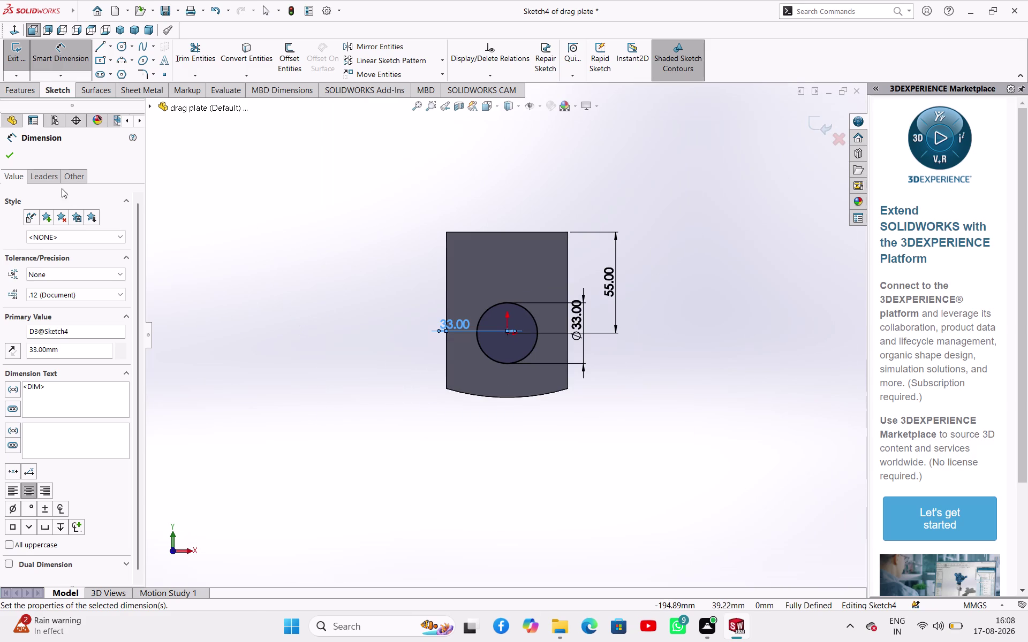
click(9, 158)
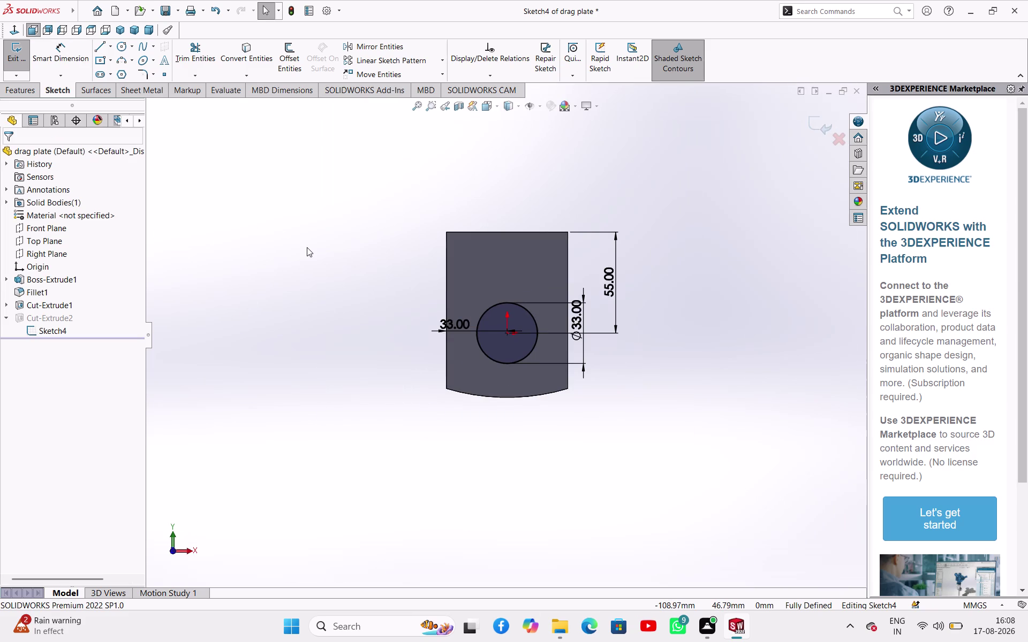
click(22, 62)
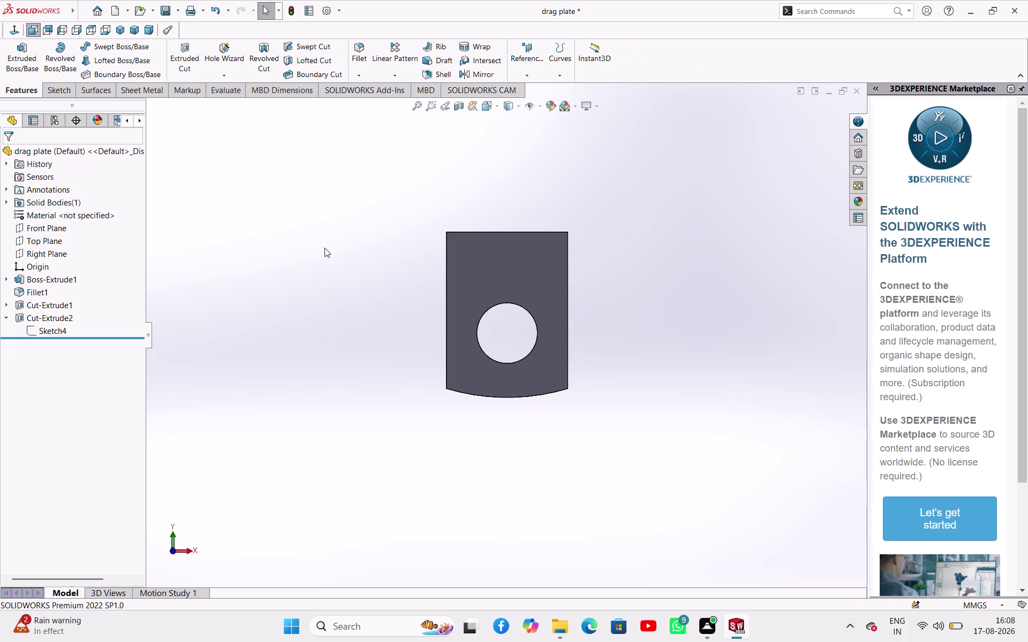
Start a sketch on the front face and draw a circle centred on the hole.
click(378, 275)
click(523, 285)
click(570, 254)
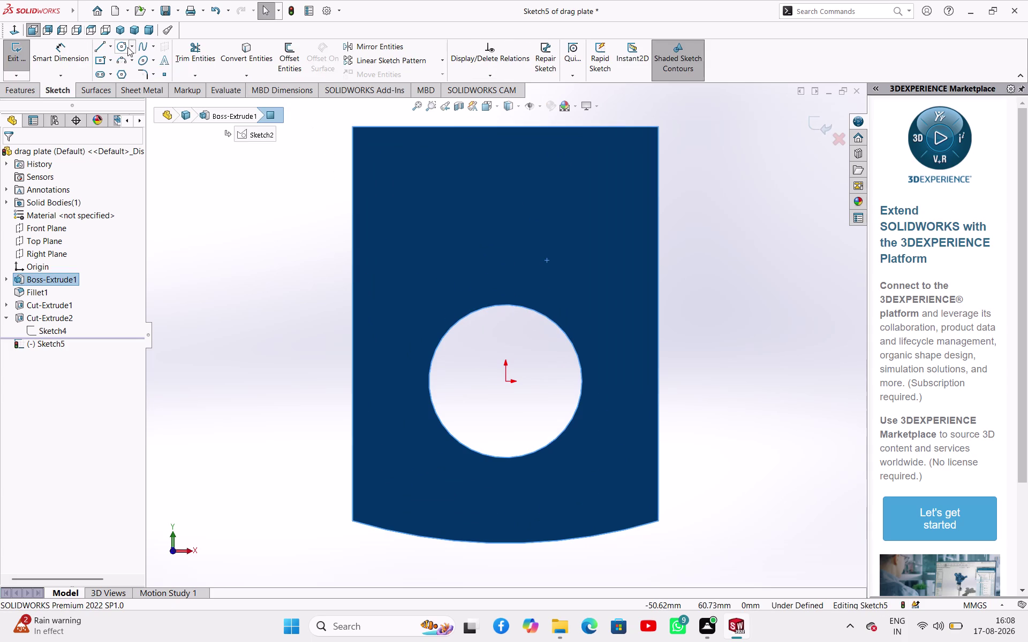
click(117, 44)
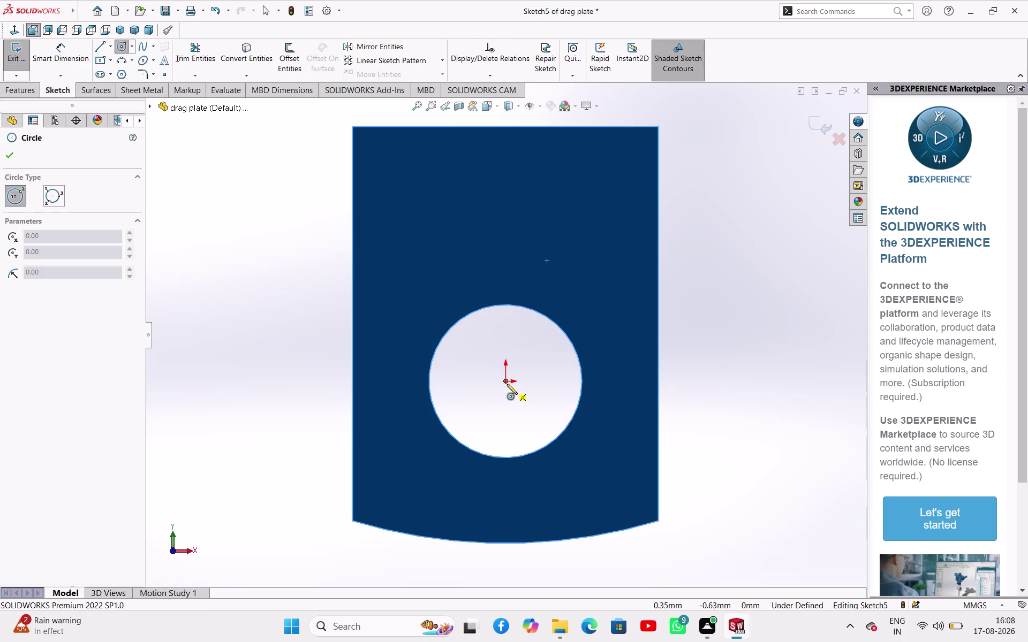
click(507, 384)
click(575, 465)
right_click(697, 338)
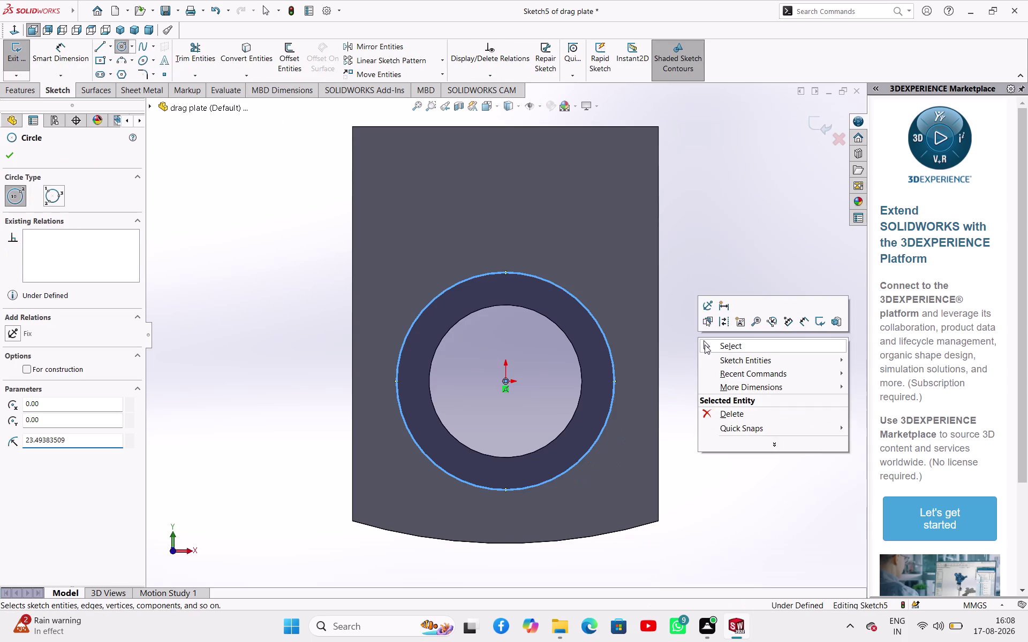
click(704, 345)
Dimension the new circle at 44 mm diameter and exit the sketch.
right_drag(702, 370, 718, 294)
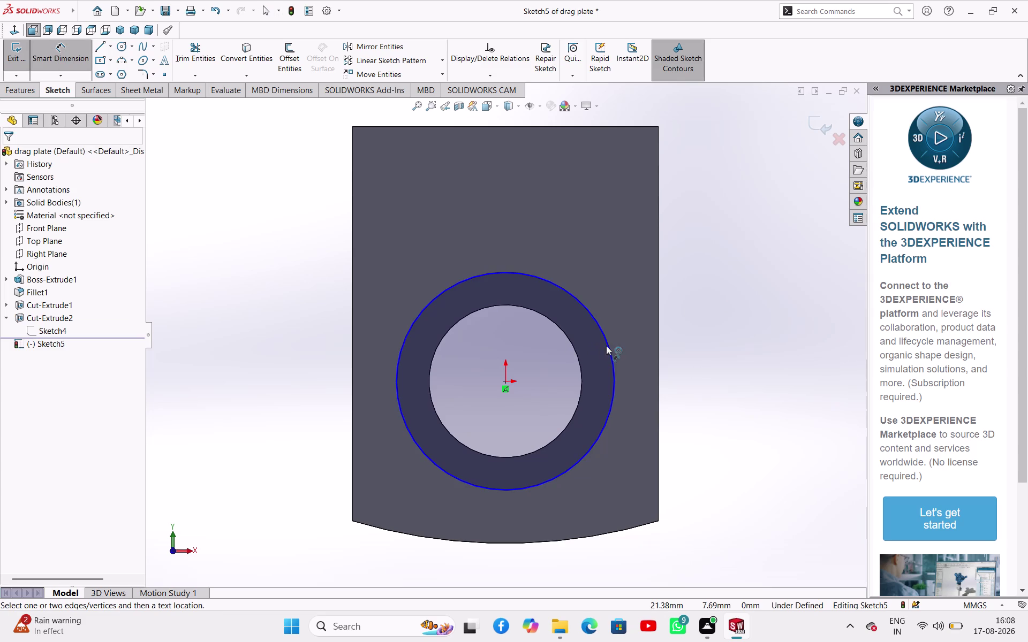
click(607, 346)
click(694, 320)
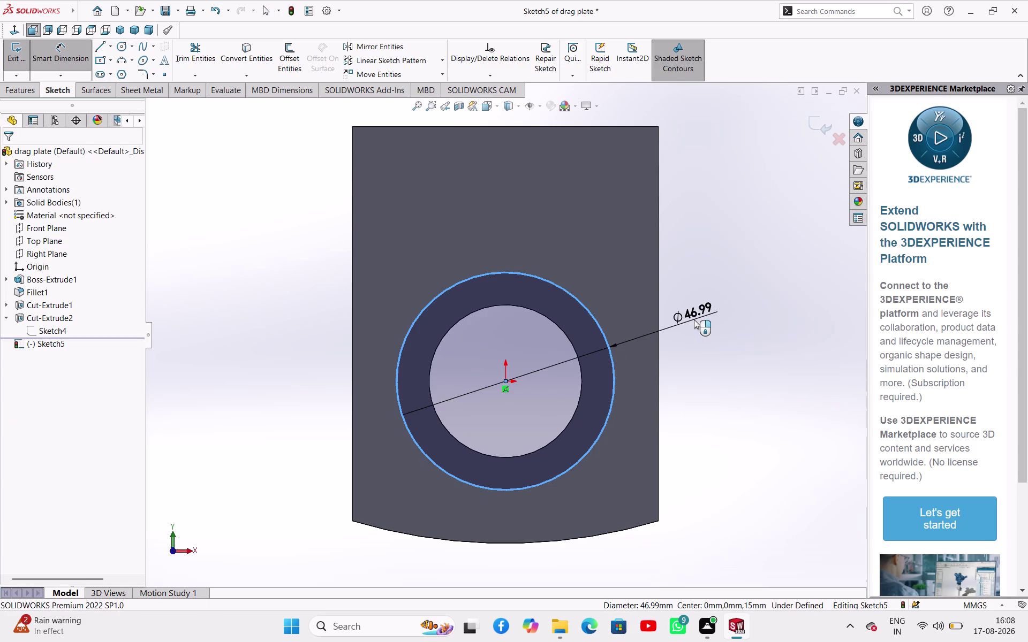
text(44)
key(Return)
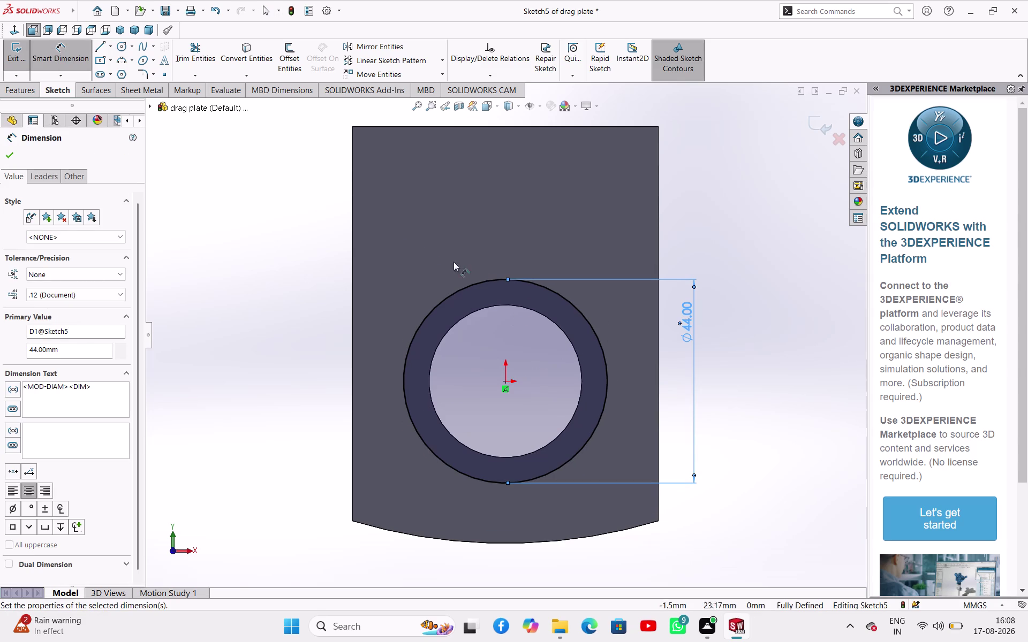
click(15, 153)
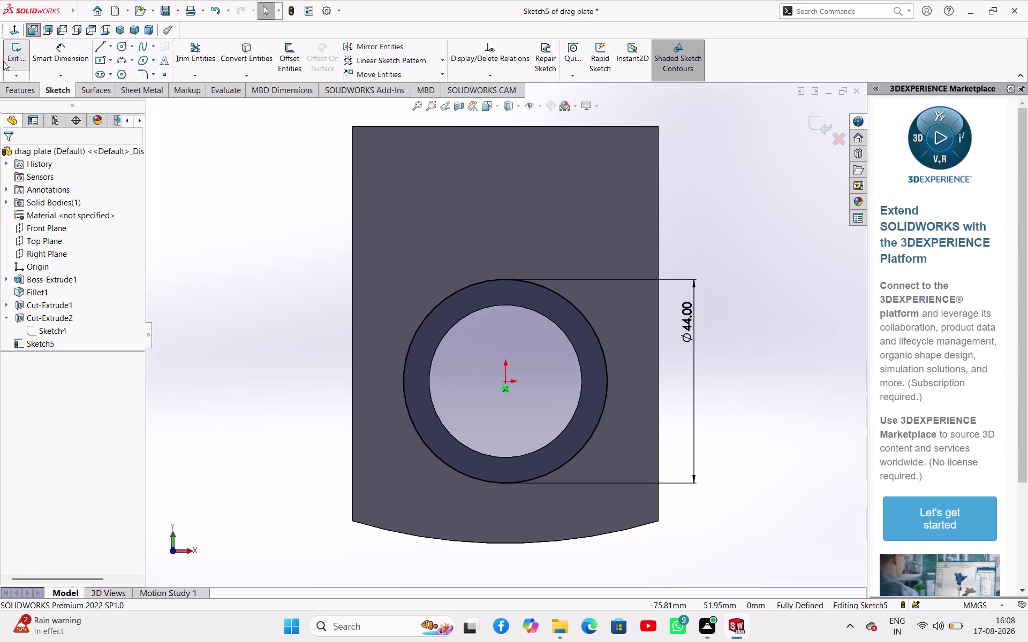
click(10, 60)
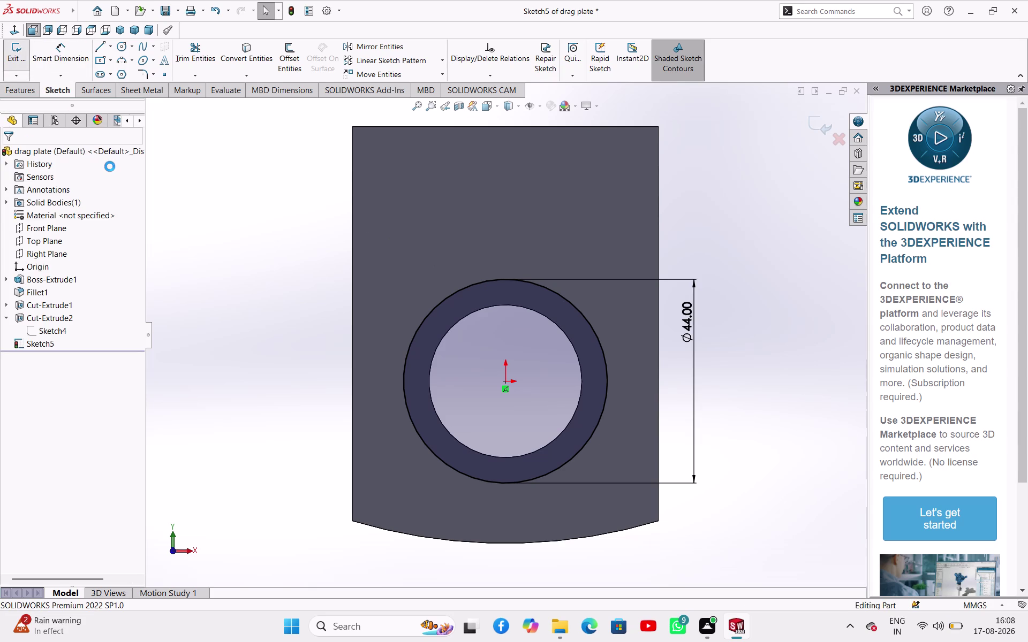
middle_drag(226, 247, 219, 249)
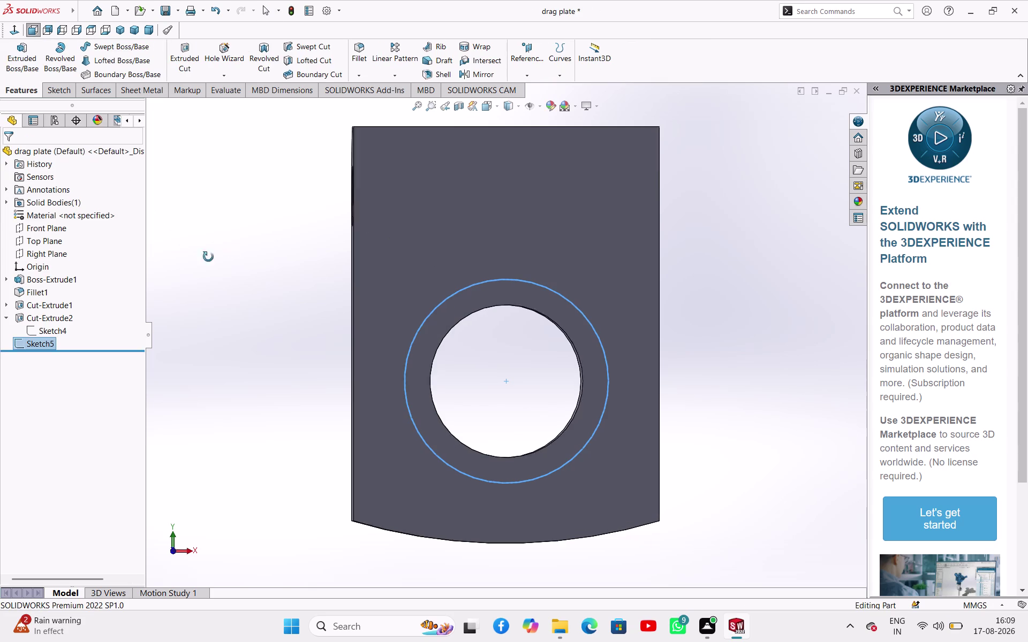
Extrude-cut the 44 mm circle with a 13 mm blind depth.
middle_drag(219, 249, 193, 272)
click(188, 72)
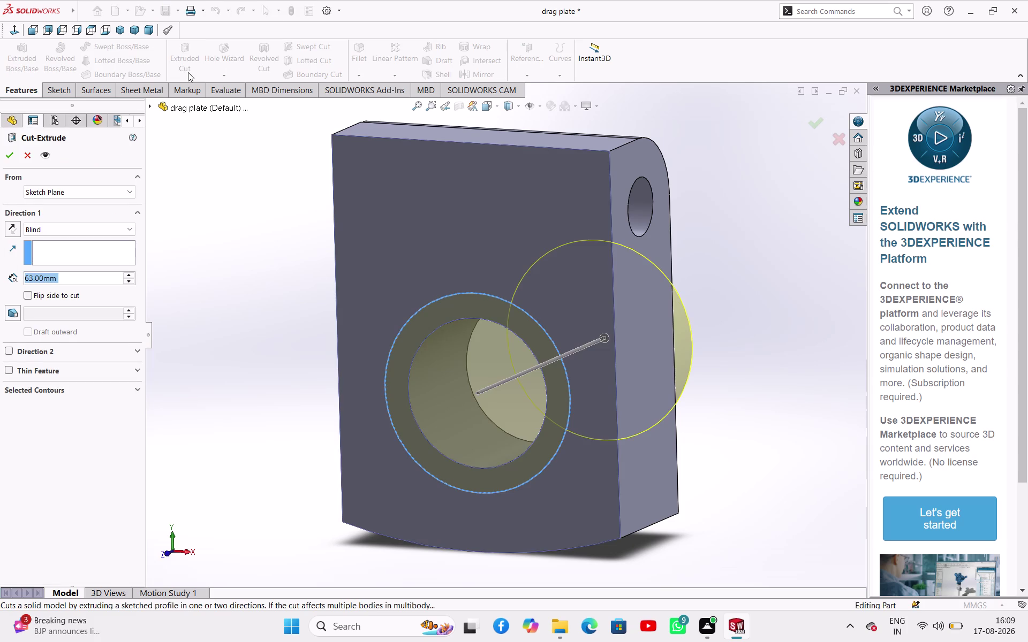
text(12)
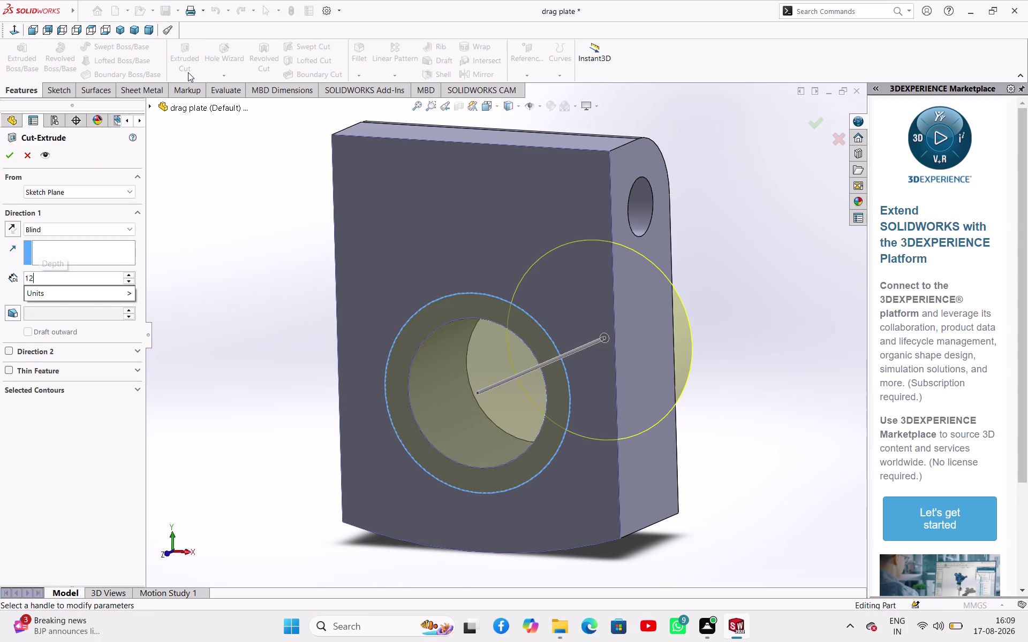
key(BackSpace)
key(3)
key(Return)
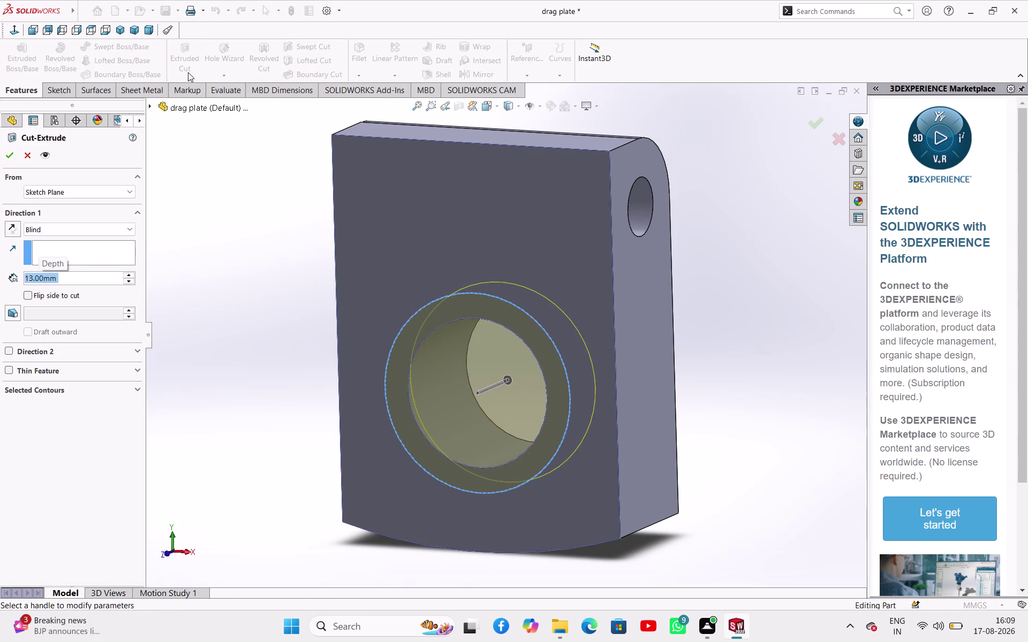
click(14, 153)
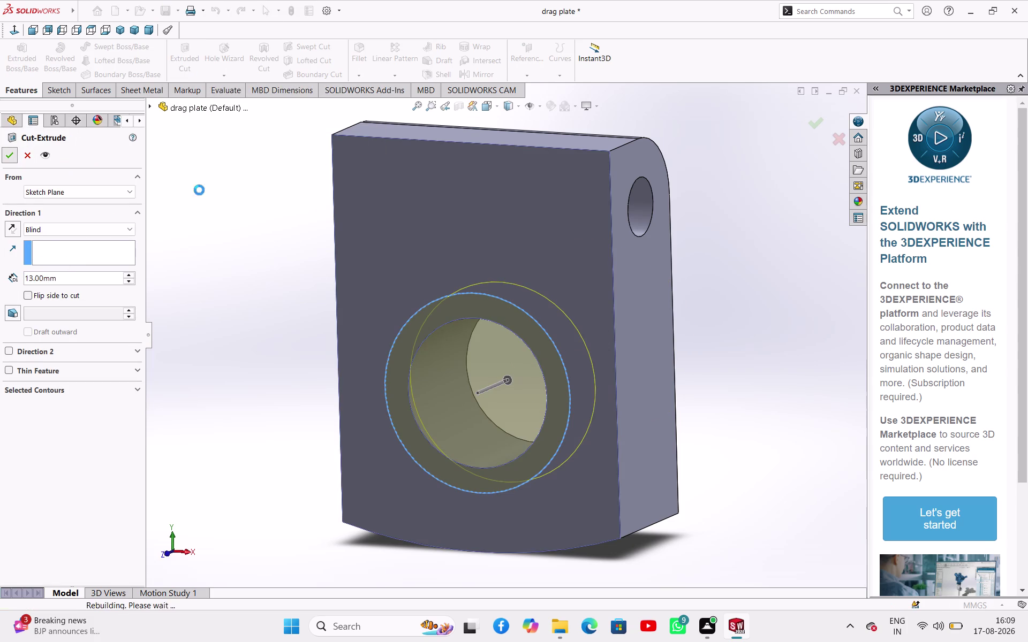
Switch back to the assembly window and adjust its view.
click(269, 229)
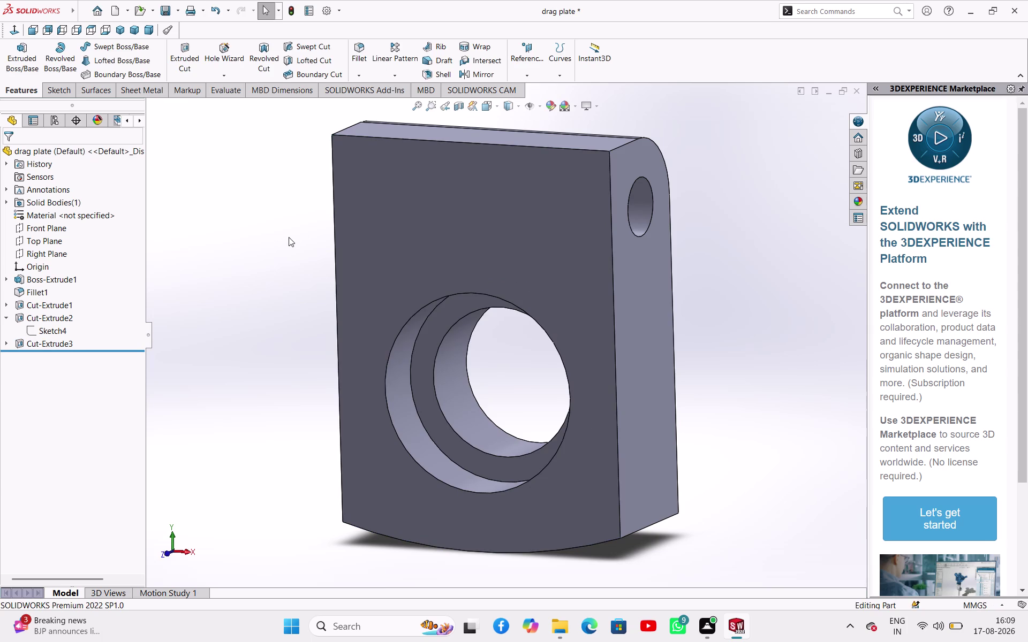
middle_drag(288, 237, 304, 218)
click(290, 13)
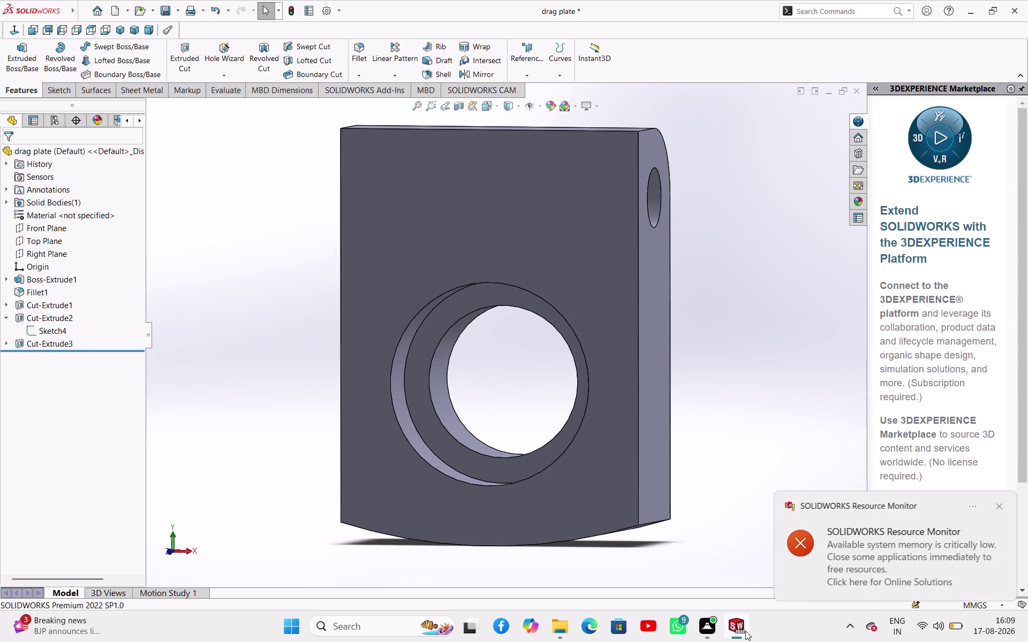
click(819, 569)
click(720, 361)
middle_drag(720, 361, 631, 417)
scroll(up, 3)
scroll(down, 3)
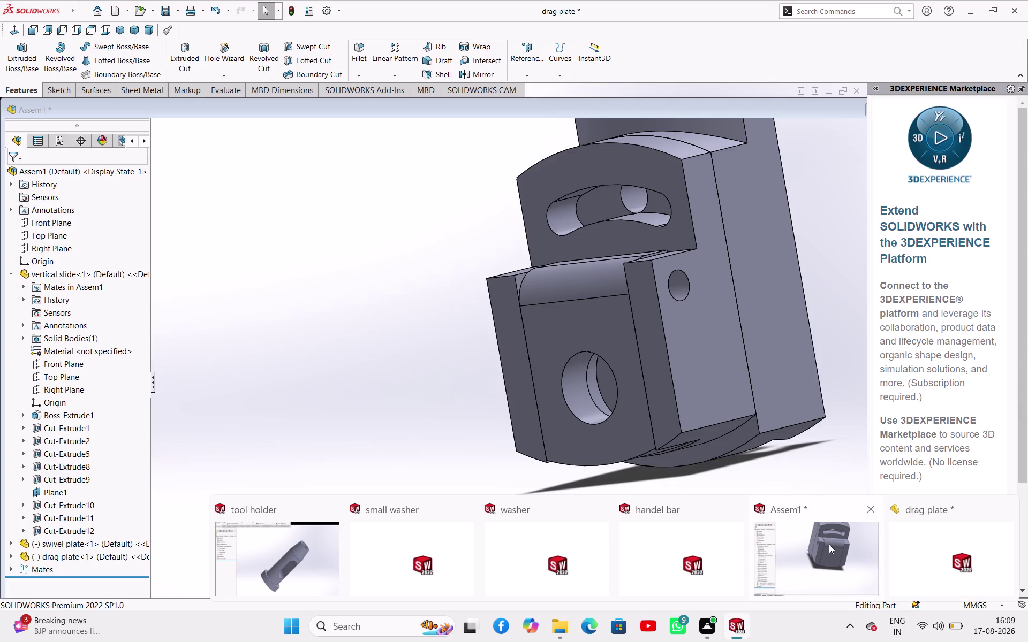
Bring up the Assem1 window and orbit the vertical slide to view the drag plate from several angles.
click(829, 545)
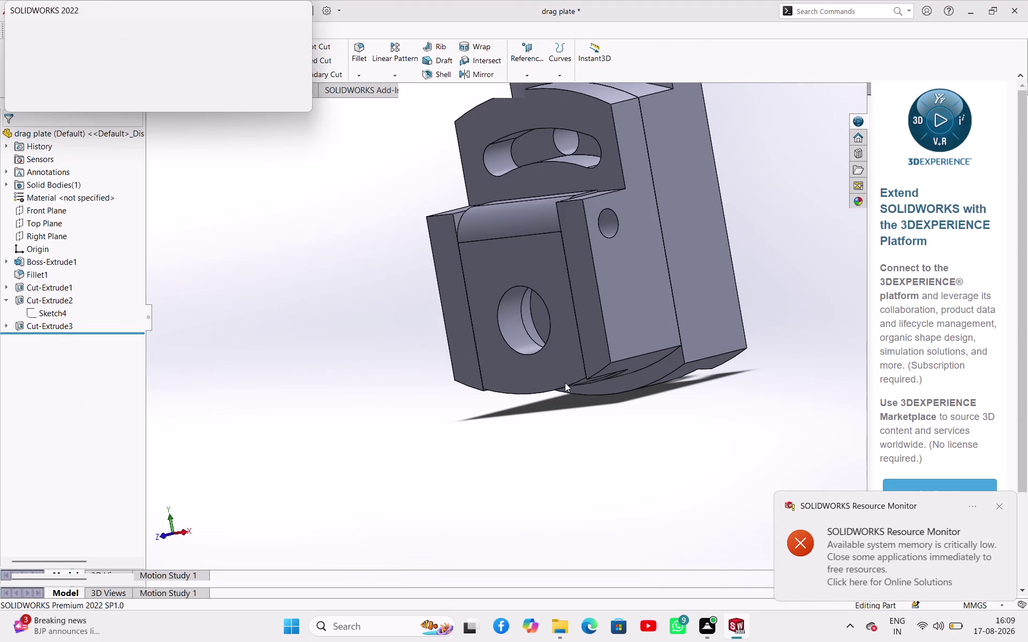
scroll(up, 3)
middle_drag(386, 348, 423, 351)
click(100, 70)
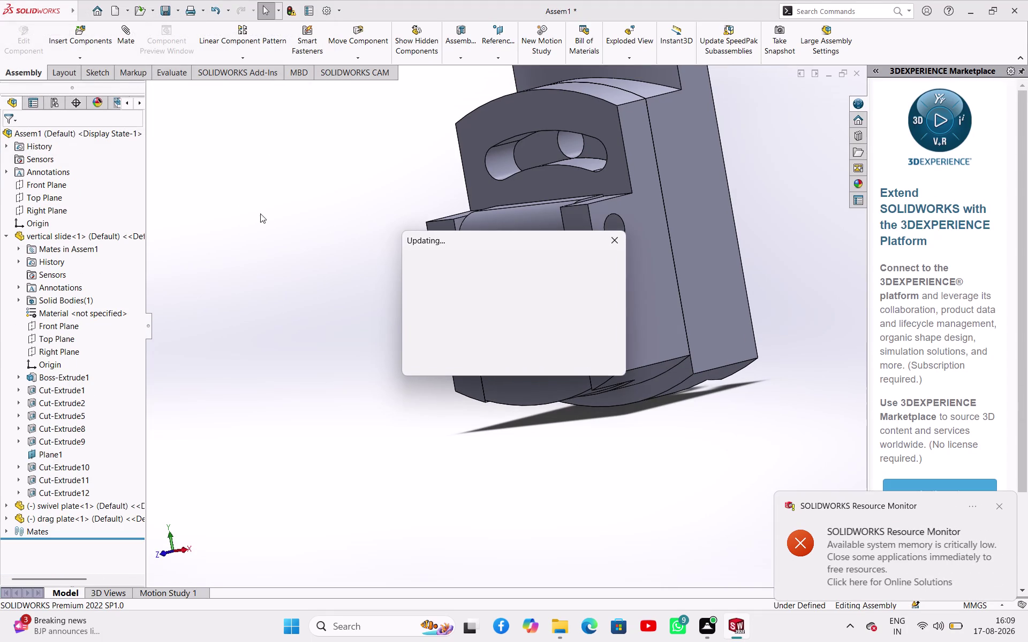
middle_drag(375, 306, 440, 295)
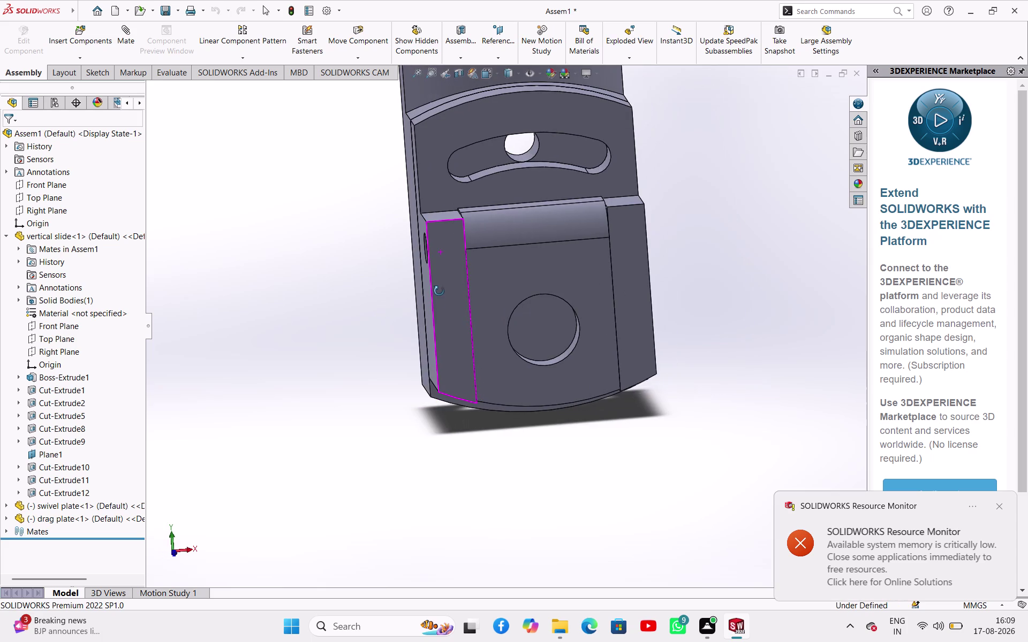
middle_drag(440, 295, 406, 299)
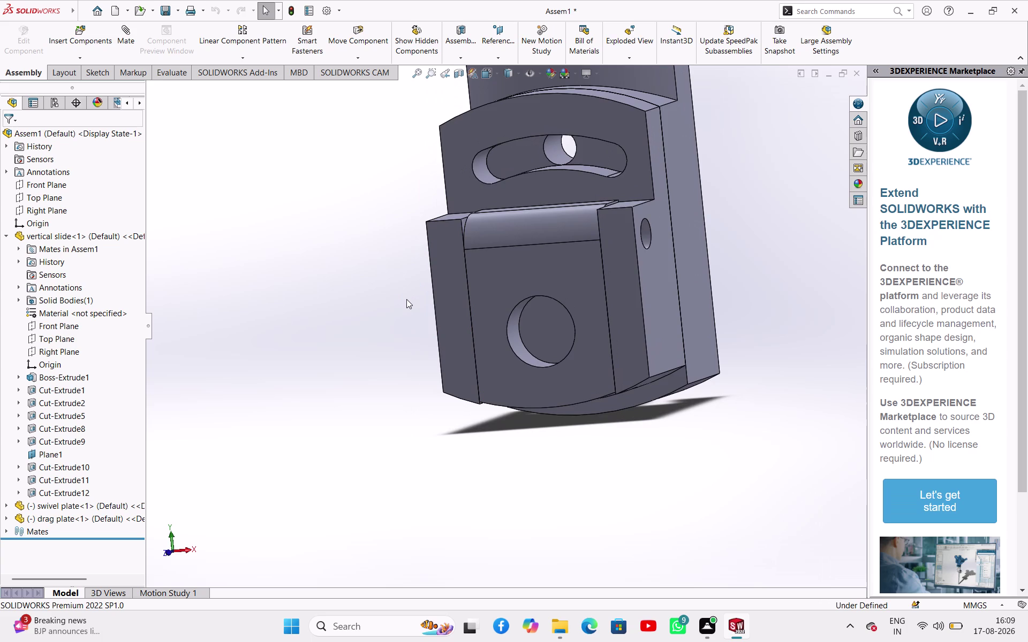
scroll(up, 3)
middle_drag(730, 291, 671, 310)
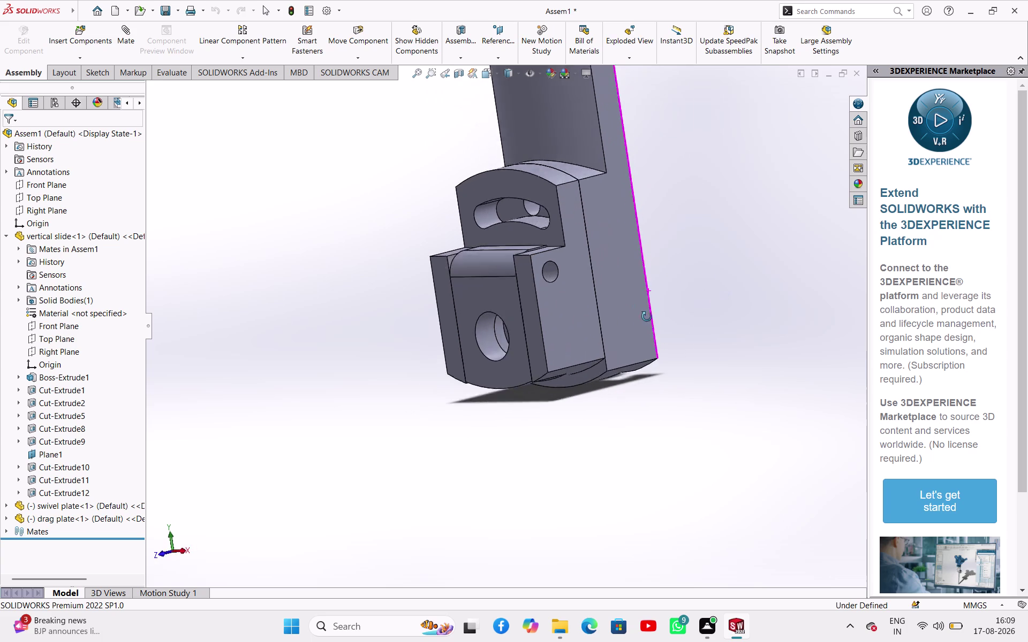
middle_drag(671, 309, 661, 315)
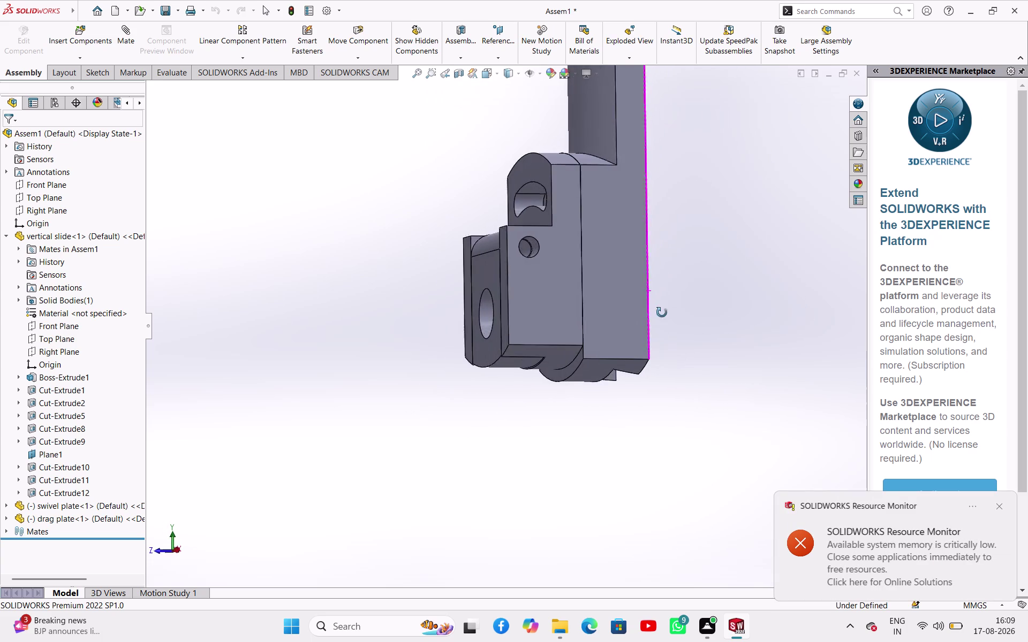
middle_drag(660, 315, 742, 300)
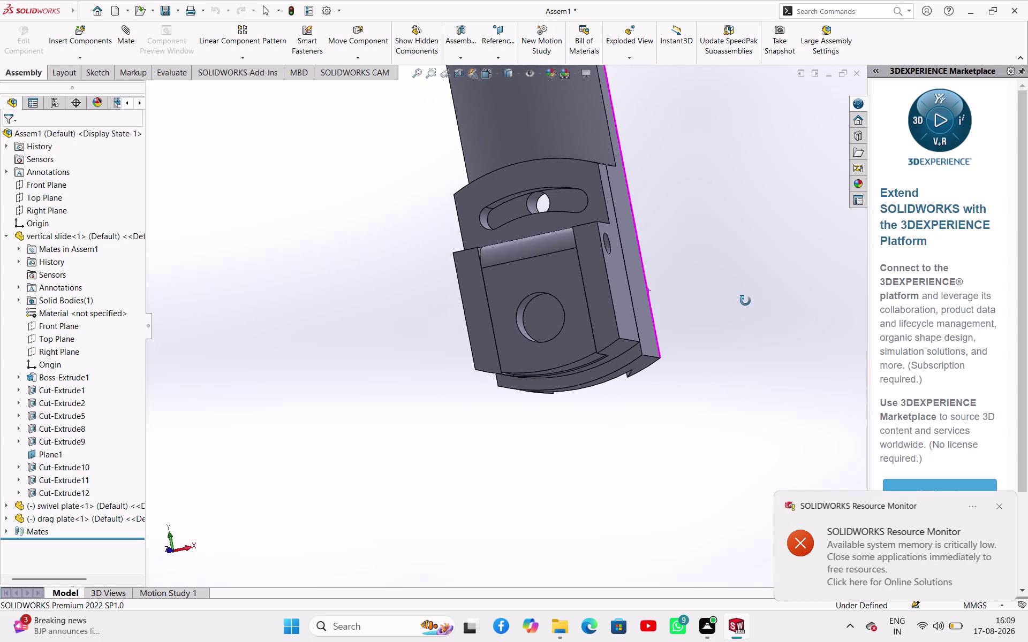
middle_drag(743, 300, 744, 348)
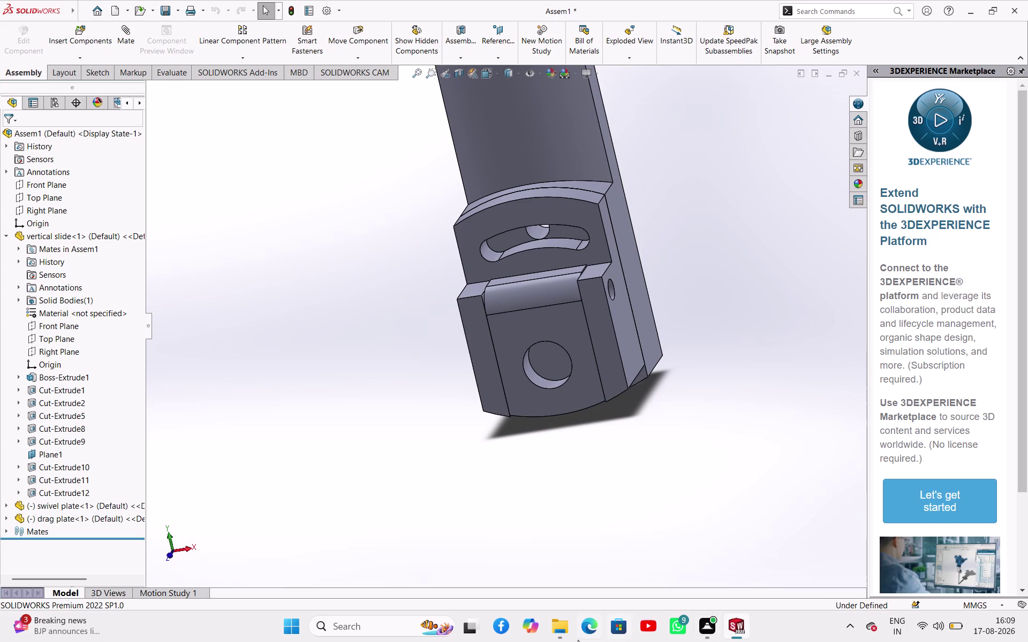
Open the swivel plate part from the part files folder.
click(572, 580)
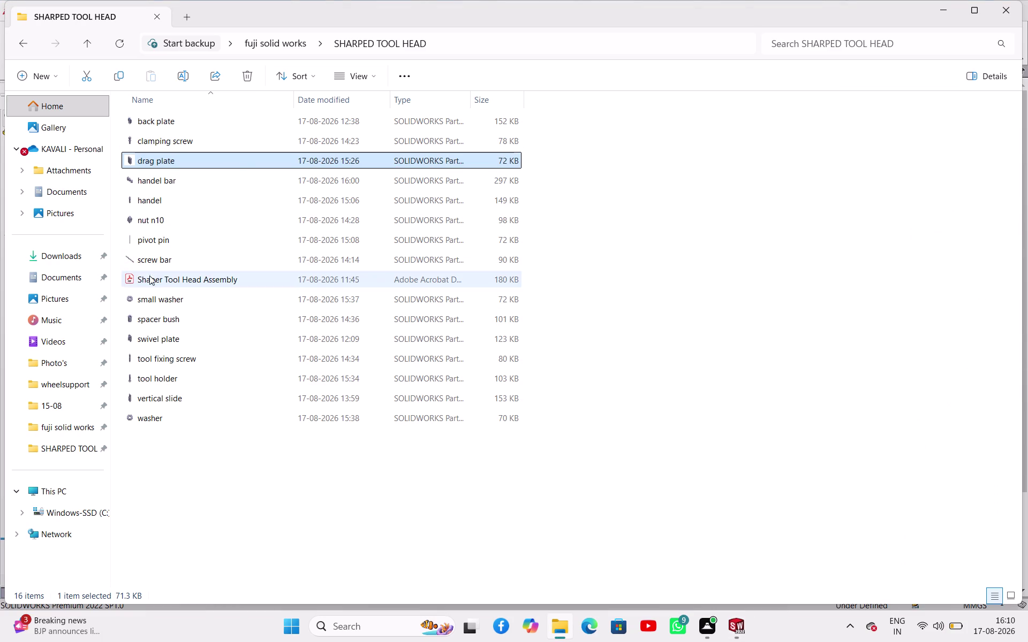
click(168, 341)
click(758, 358)
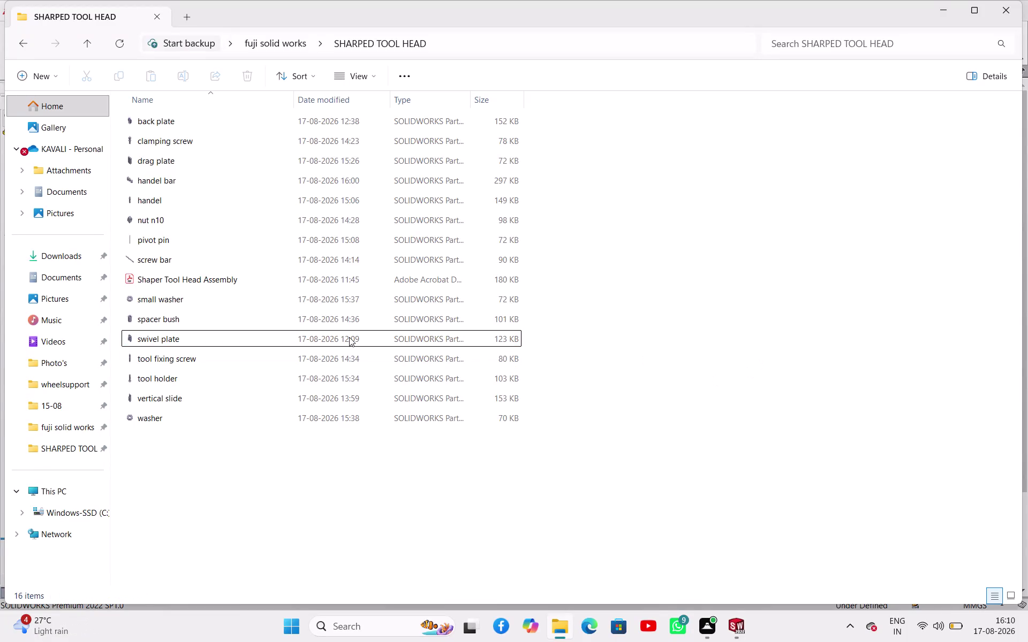
double_click(349, 338)
click(555, 352)
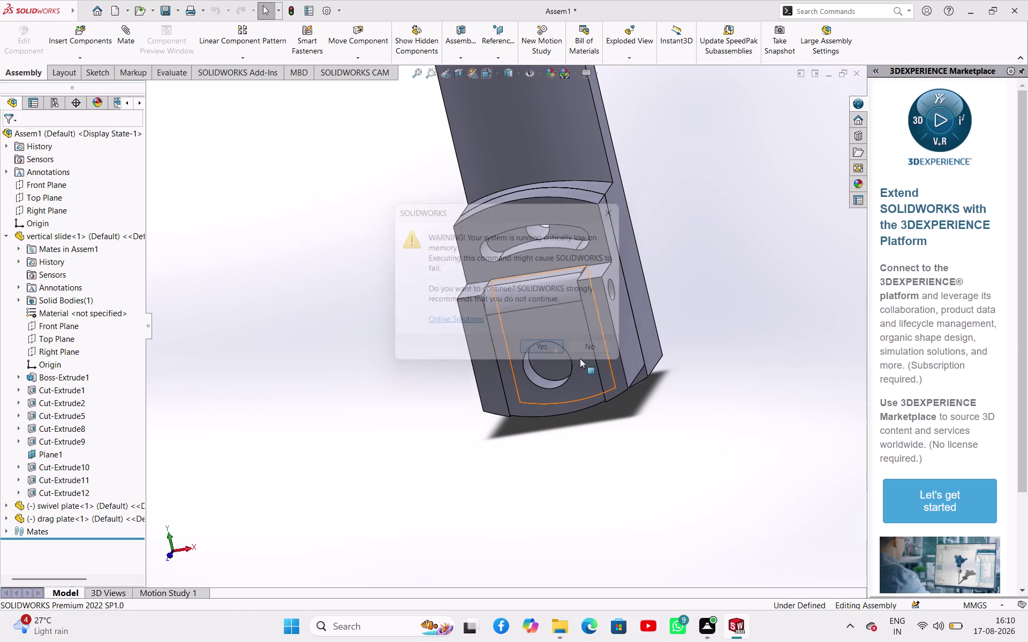
middle_drag(684, 390, 677, 391)
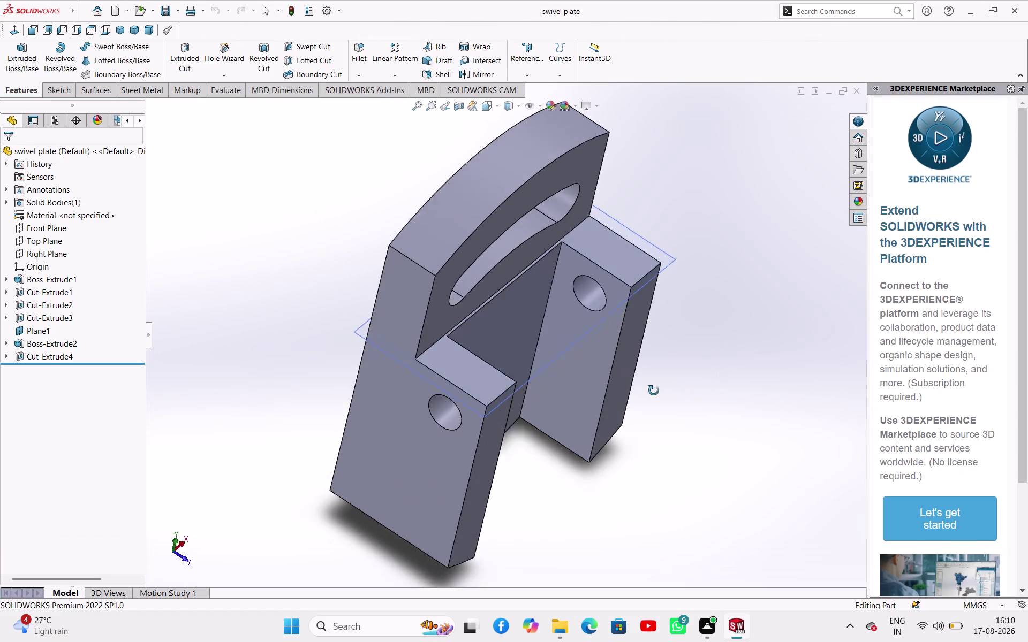
Start a sketch on the Boss-Extrude2 face between the lugs, view it Normal To, and begin a circle.
middle_drag(677, 391, 616, 375)
click(560, 389)
click(607, 355)
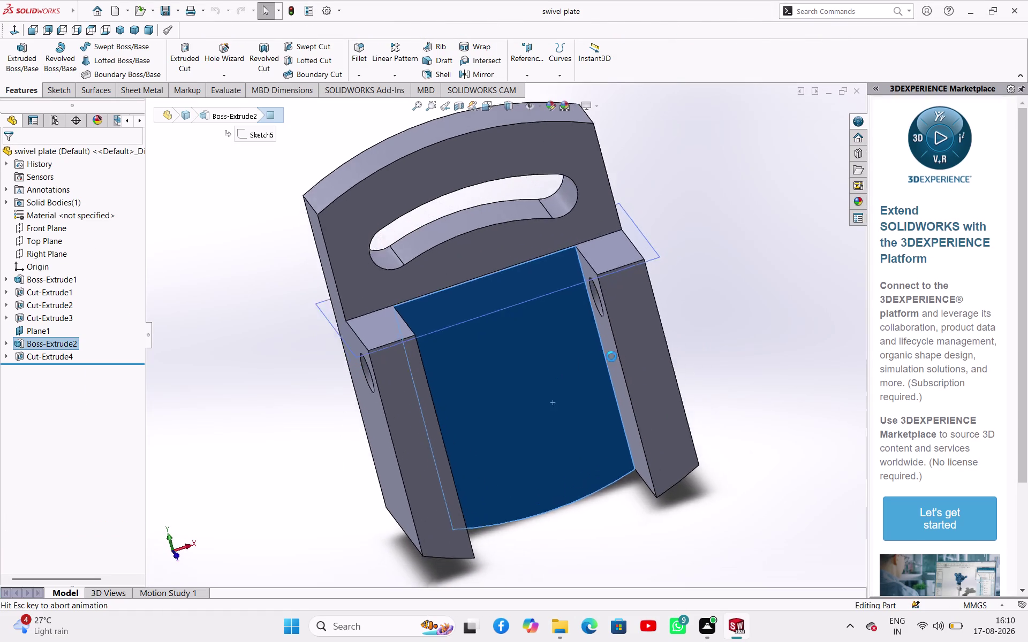
click(750, 336)
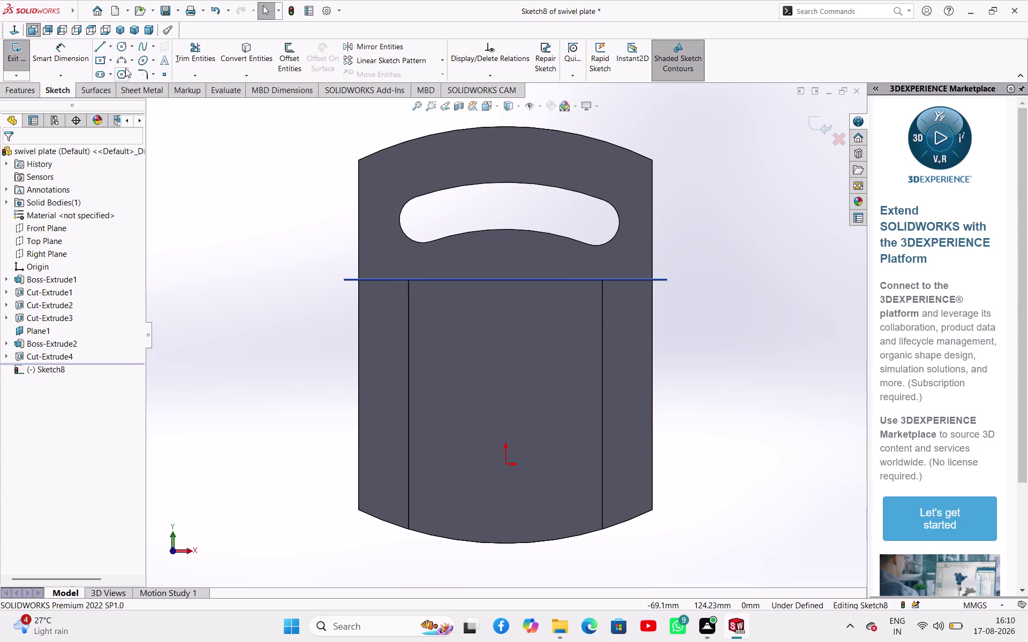
click(117, 53)
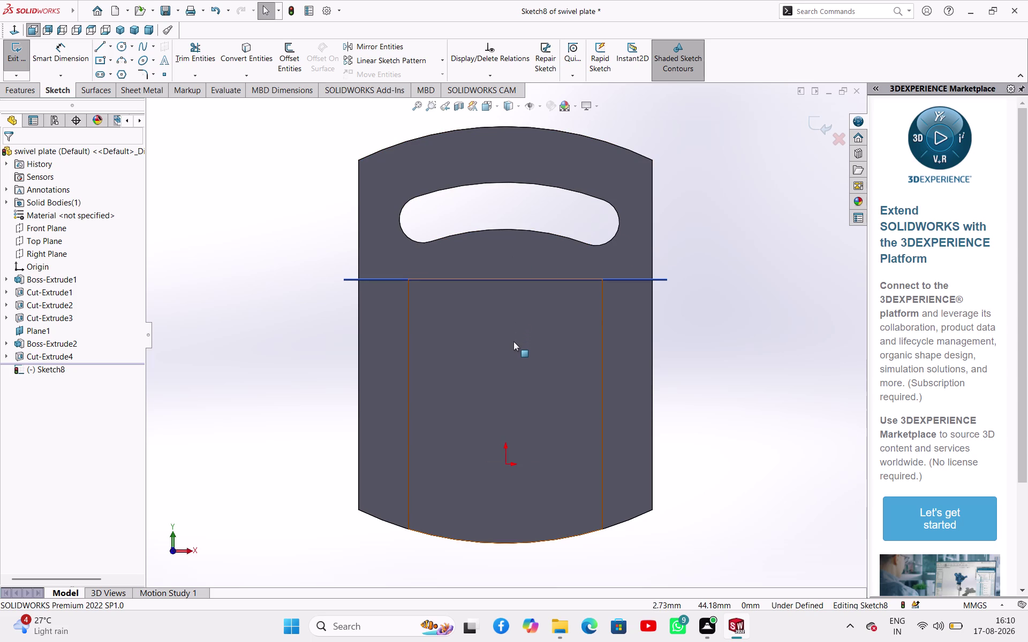
click(498, 405)
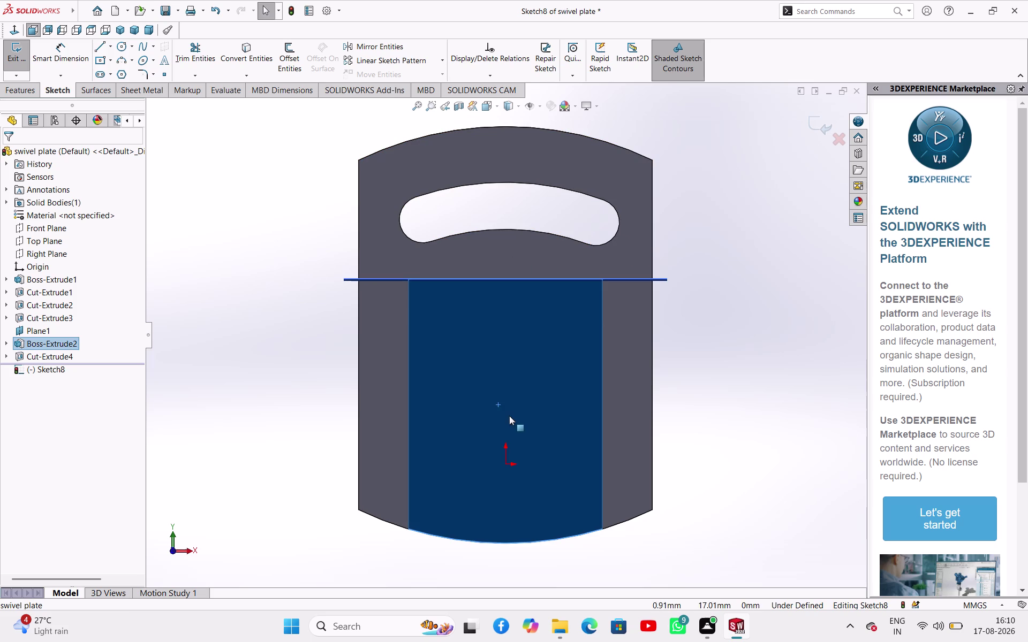
click(509, 416)
click(124, 45)
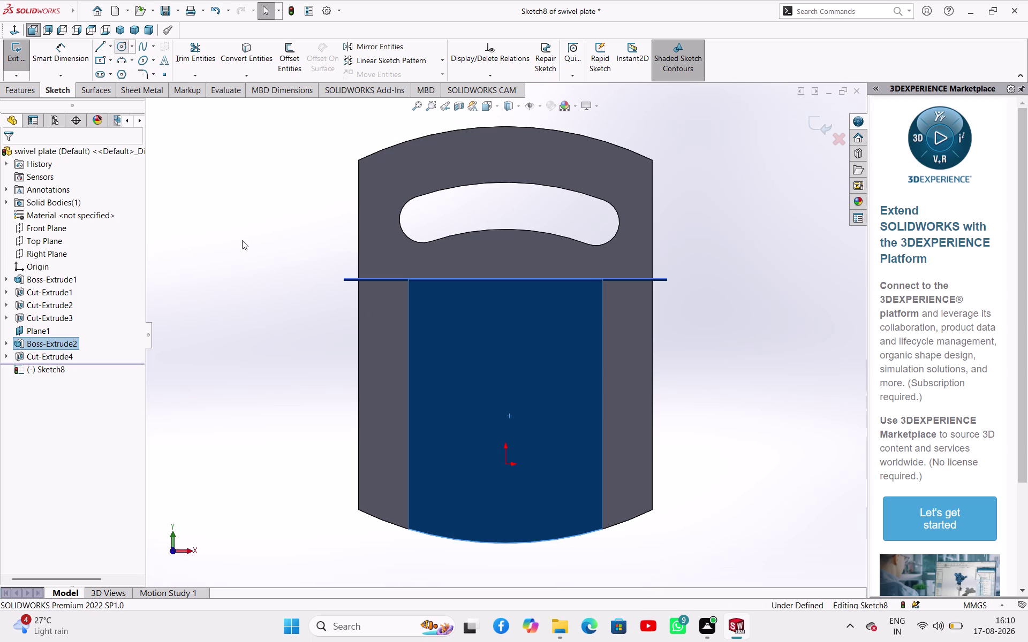
click(510, 418)
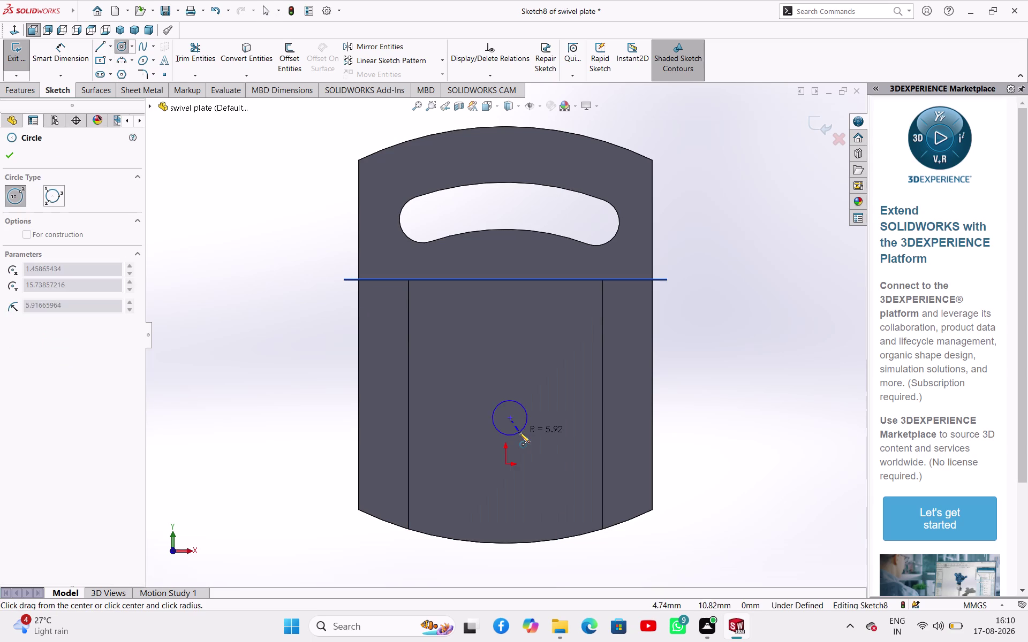
Draw the circle and give it a 22 mm diameter.
click(519, 433)
right_click(754, 355)
click(778, 364)
right_drag(755, 376, 763, 274)
click(527, 413)
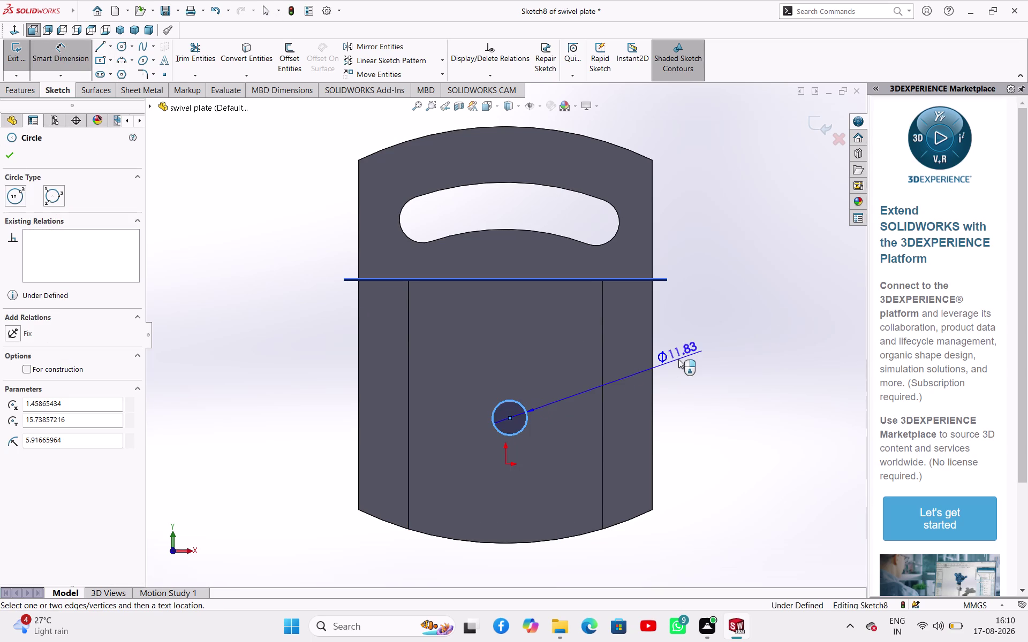
click(679, 360)
text(22)
key(Return)
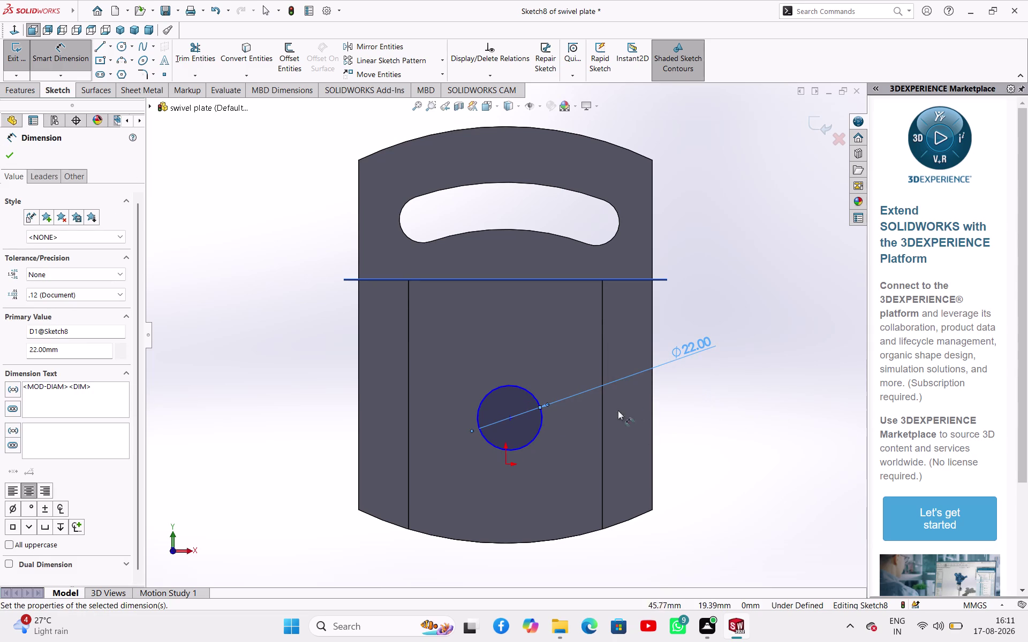
Dimension the circle centre 27 mm from the curved bottom edge.
click(511, 419)
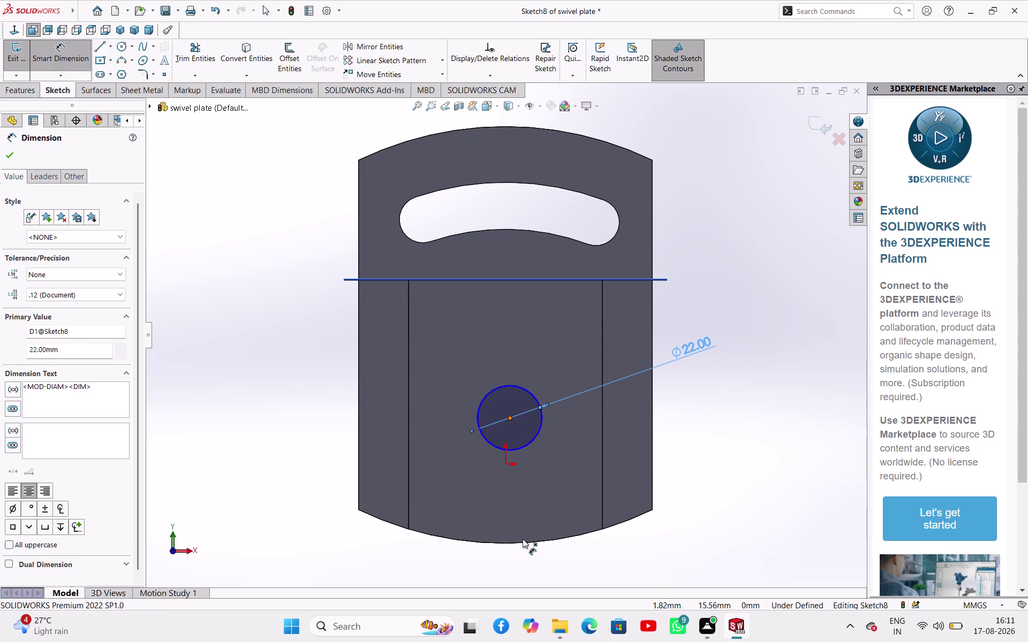
click(505, 544)
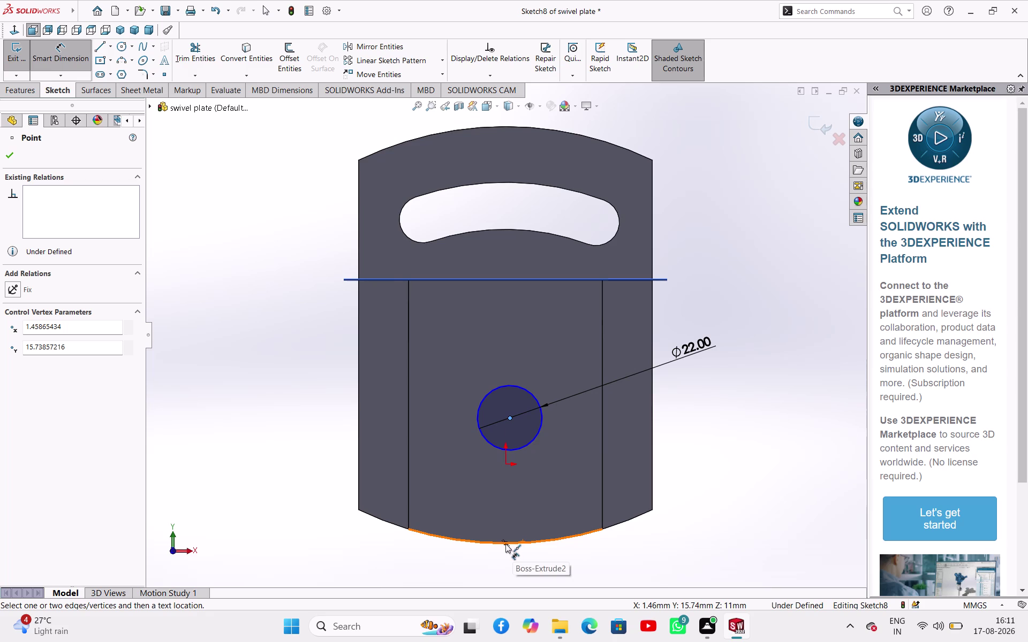
click(715, 452)
text(2)
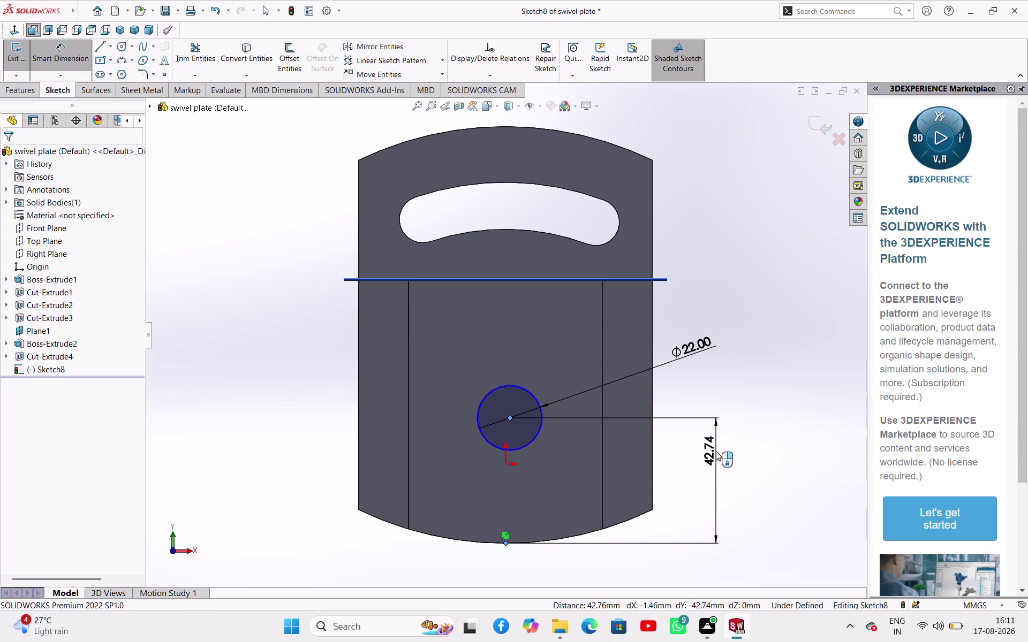
text(7)
key(Return)
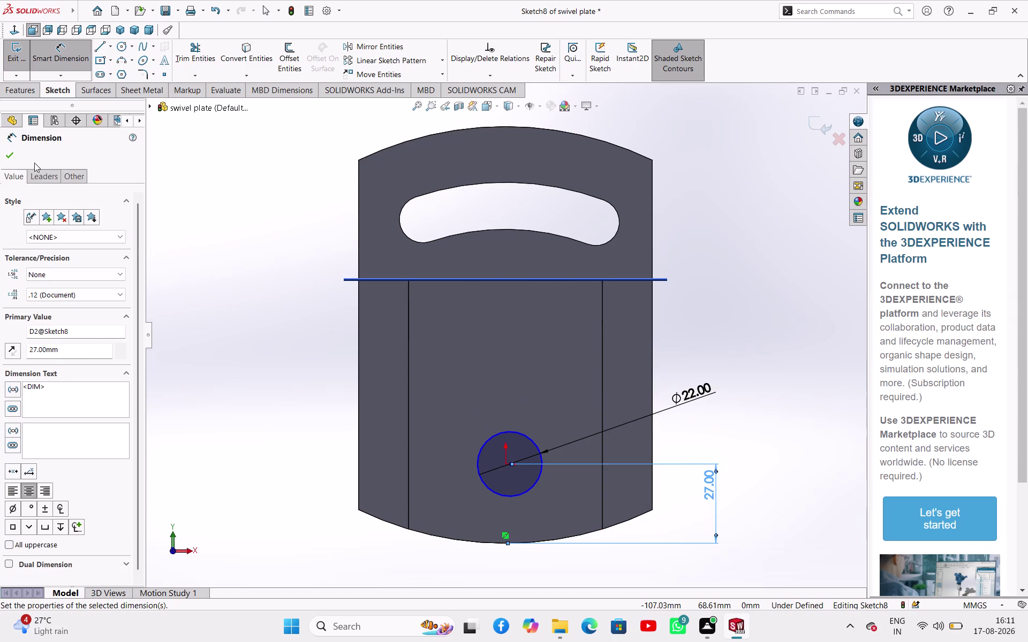
click(9, 153)
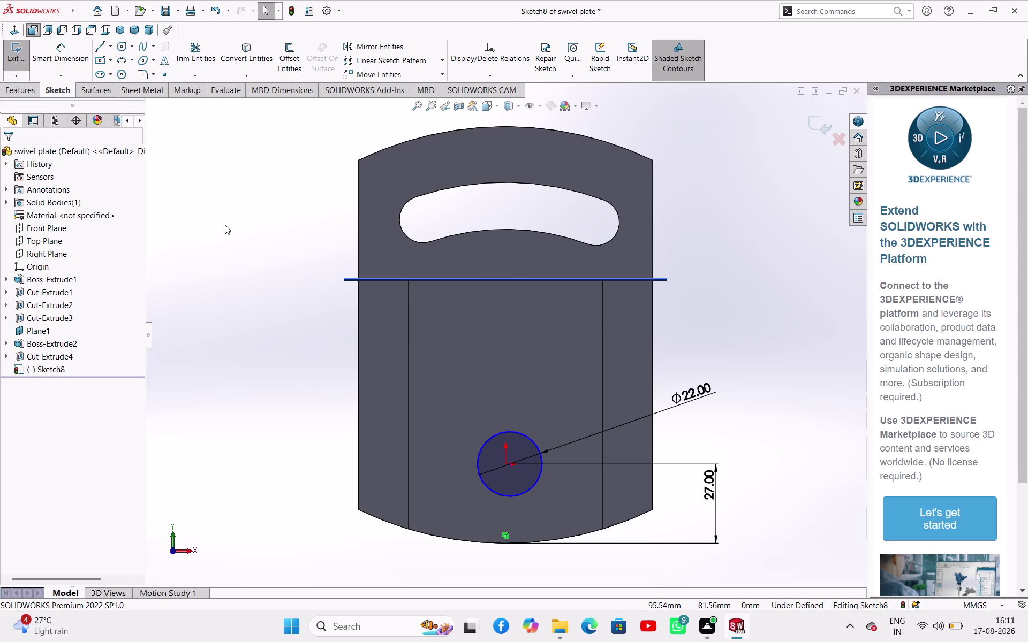
middle_drag(225, 225, 208, 246)
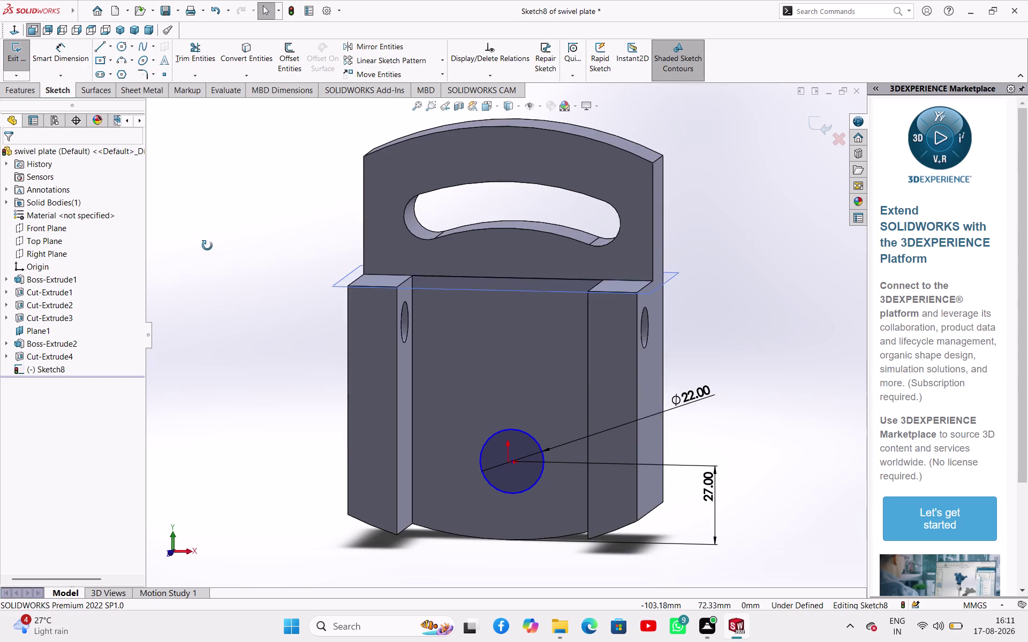
middle_drag(208, 245, 221, 239)
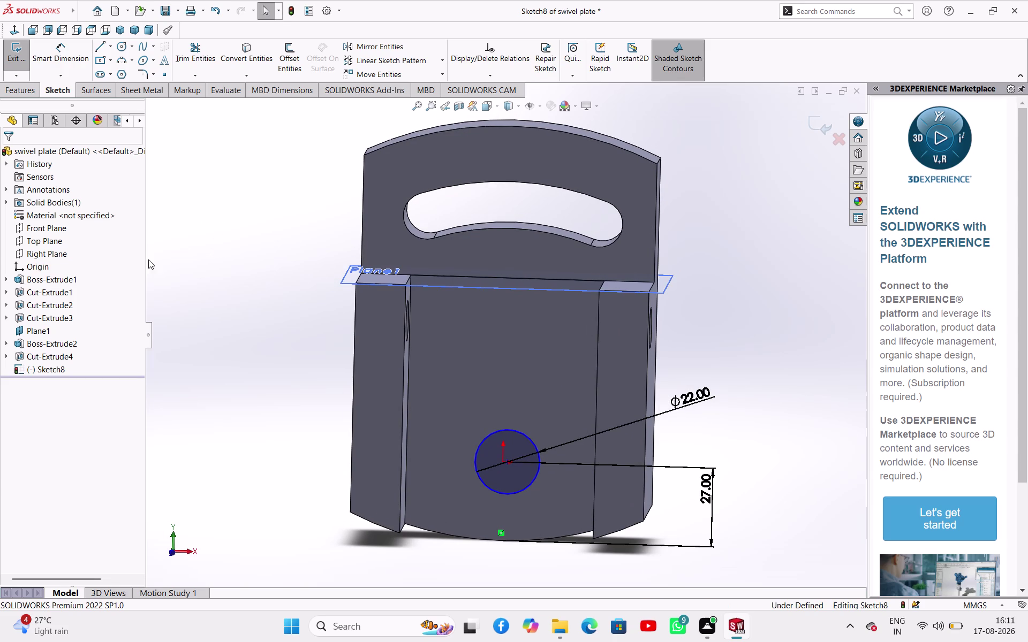
click(170, 552)
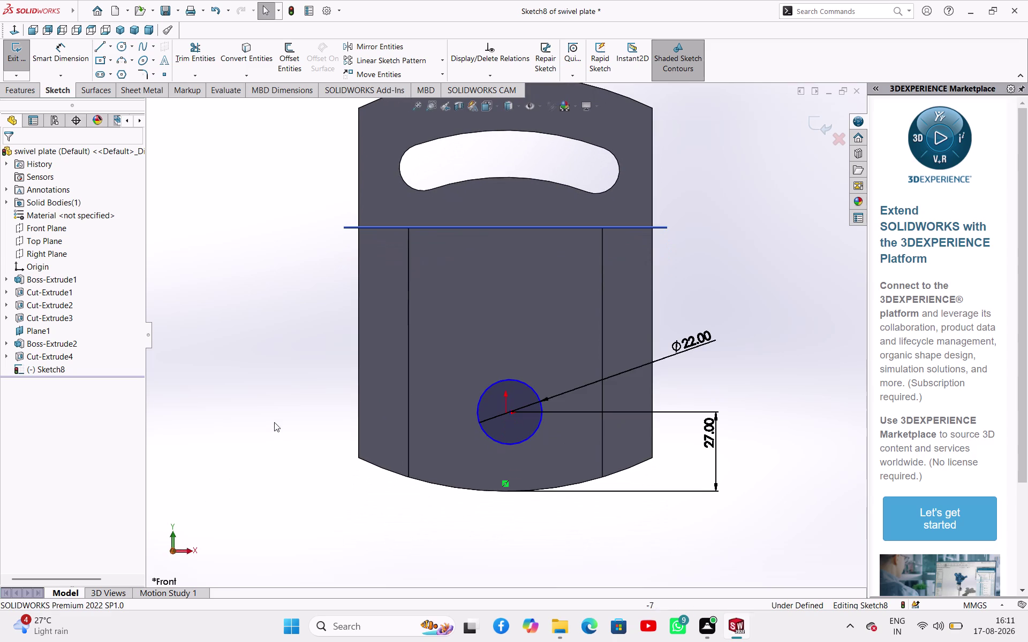
Dimension the circle centre 33 mm from the left line and exit the sketch.
click(509, 410)
click(409, 406)
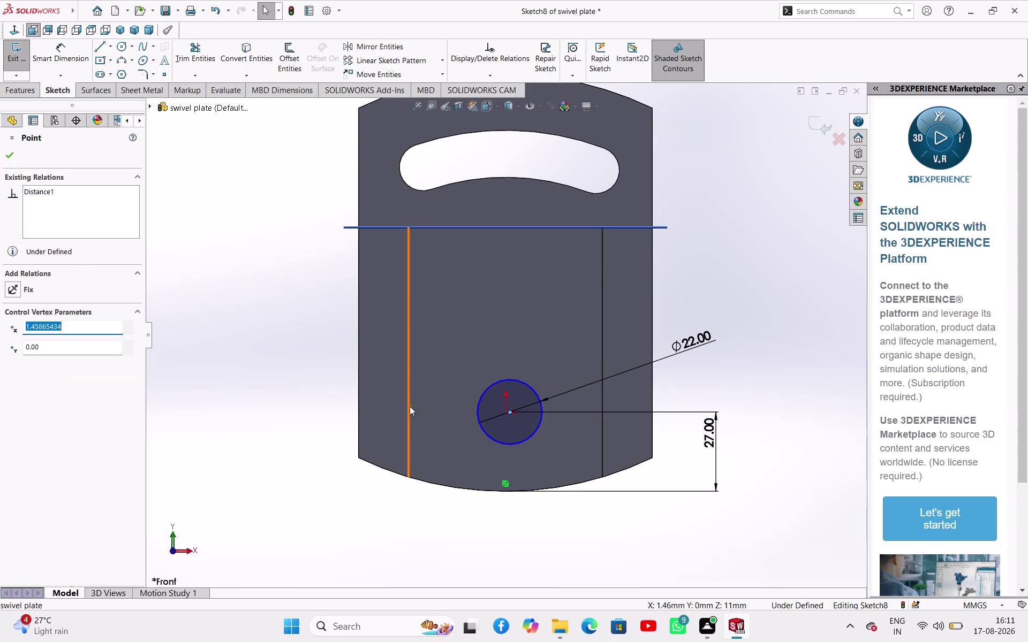
right_drag(227, 424, 236, 340)
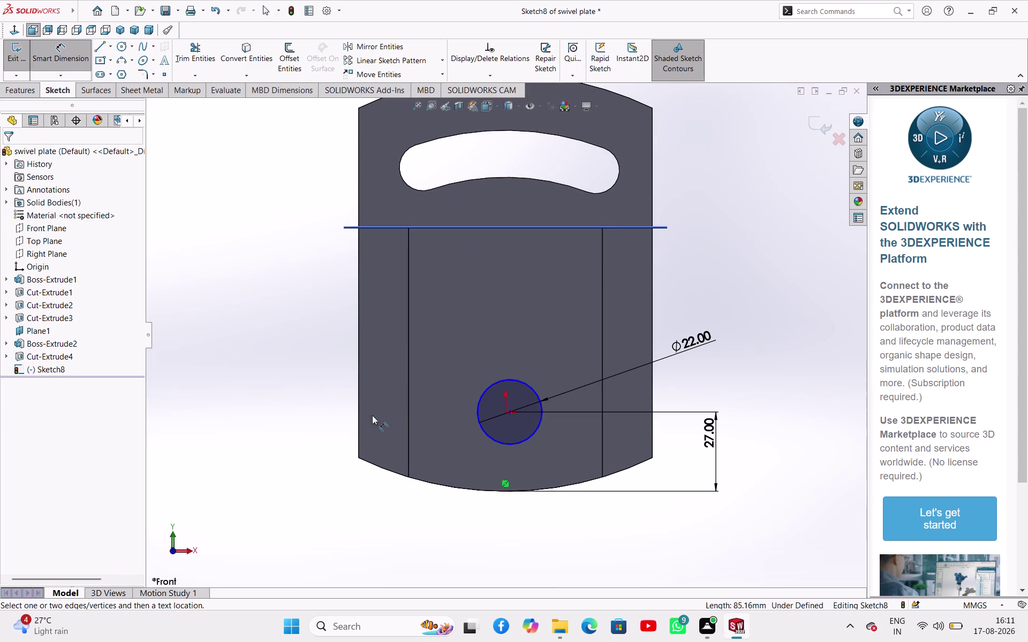
click(410, 418)
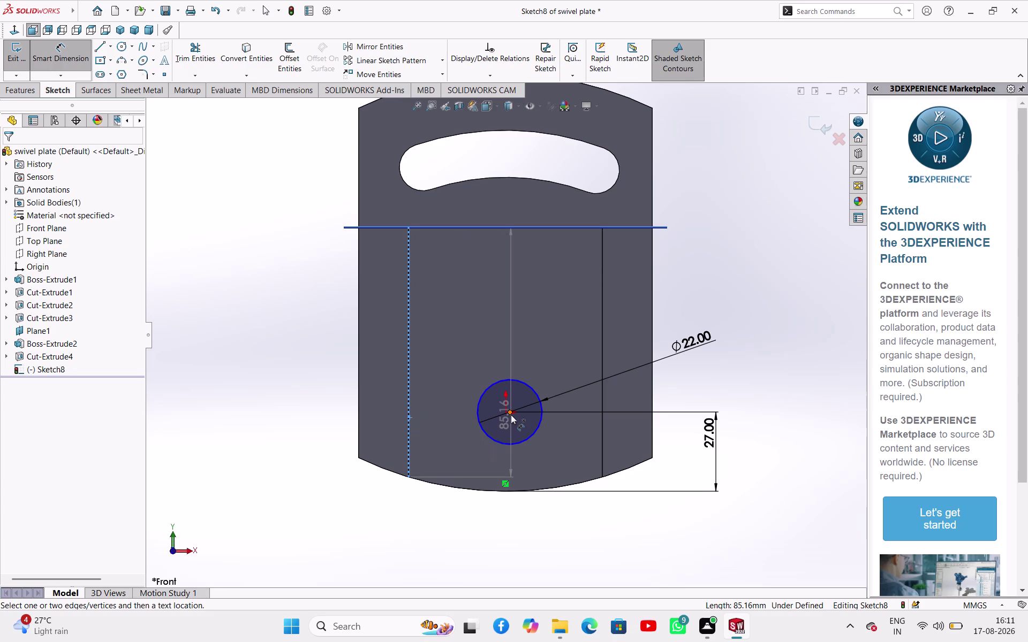
click(511, 415)
click(472, 509)
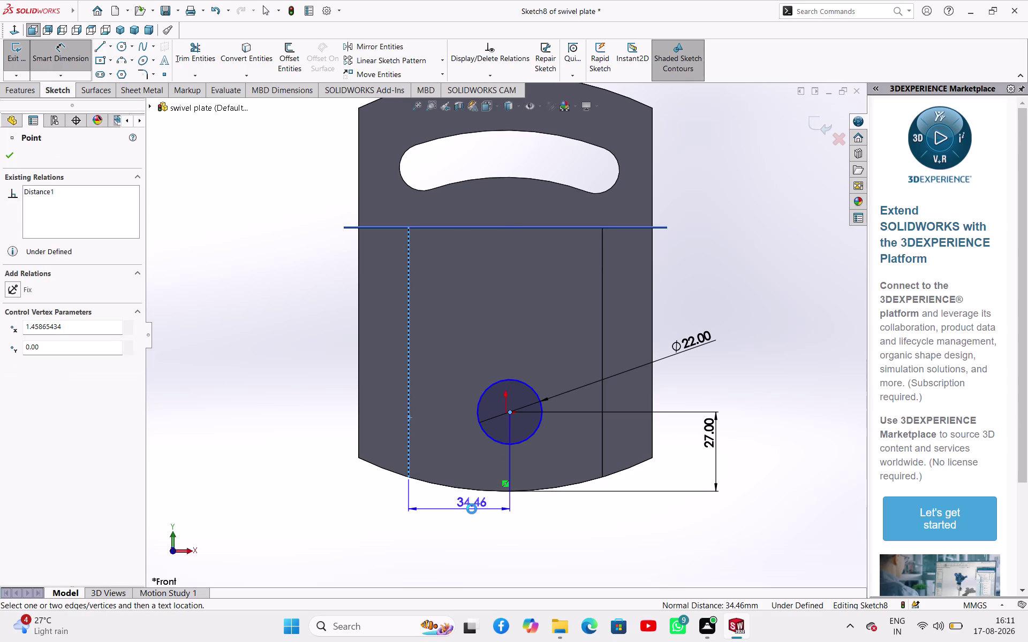
text(33)
key(Return)
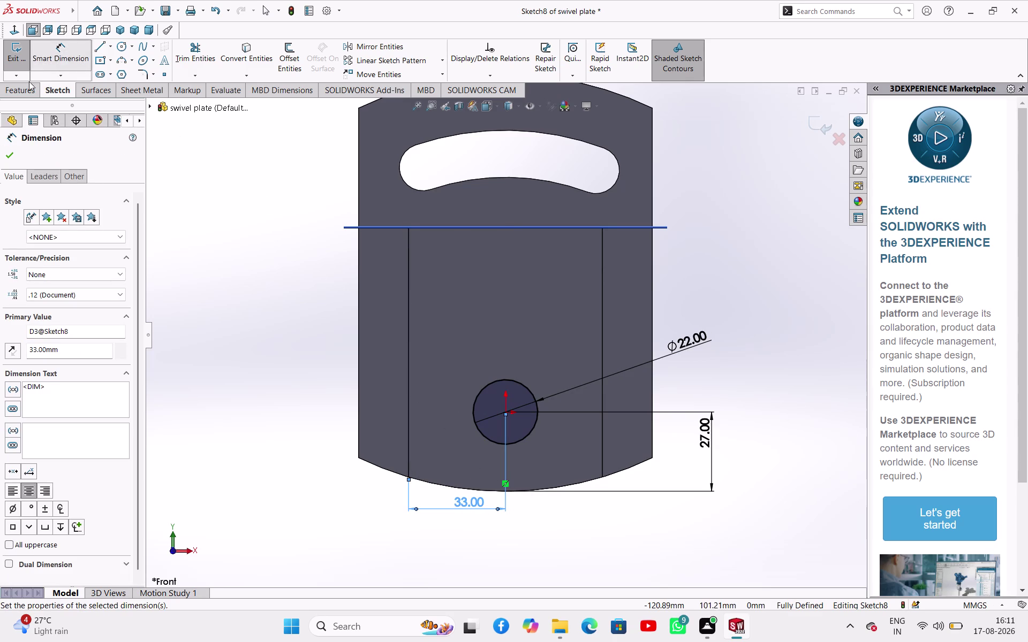
click(1, 160)
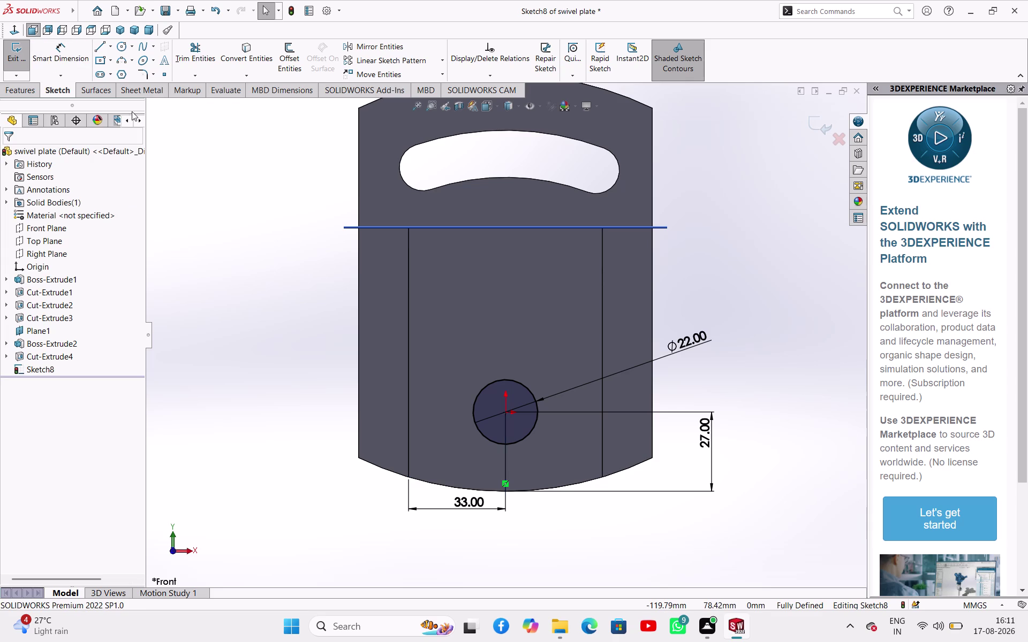
click(11, 47)
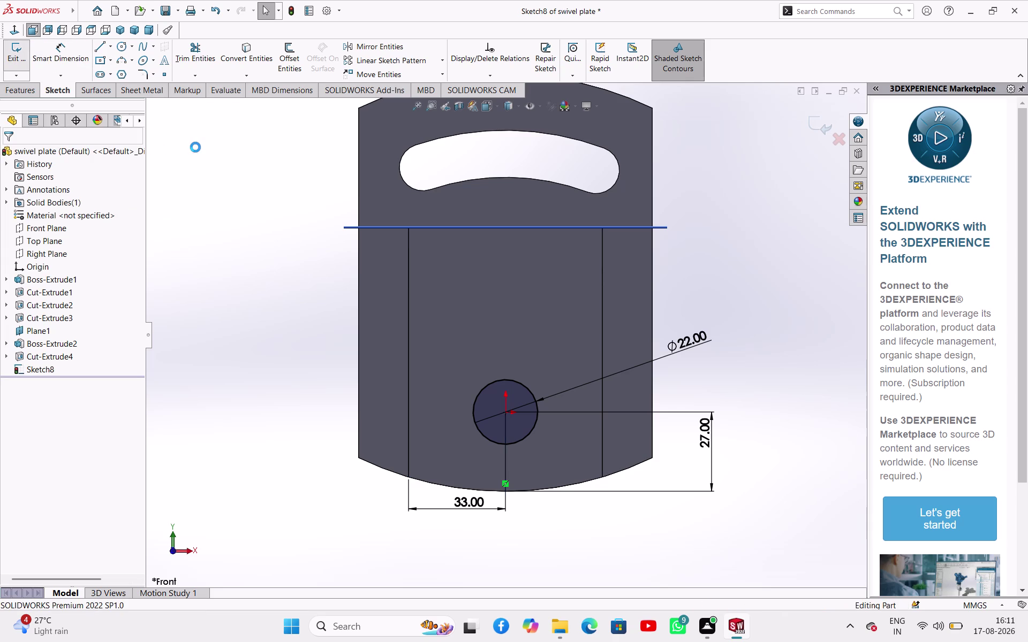
Cut the 22 mm circle 10 mm deep into the plate as Cut-Extrude5.
click(190, 68)
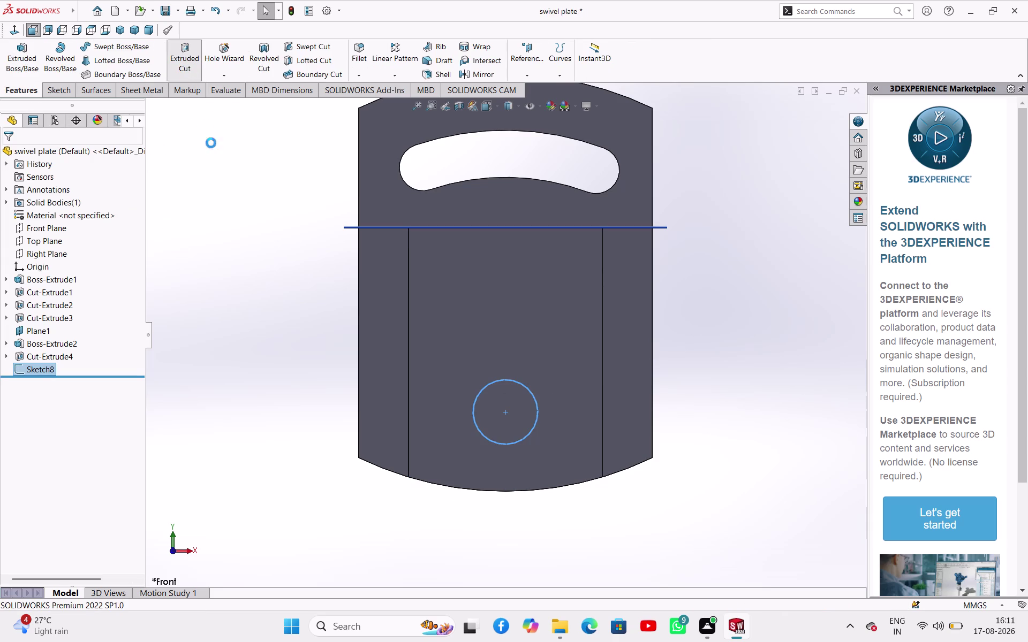
middle_drag(241, 190, 218, 218)
middle_drag(283, 227, 177, 341)
middle_drag(723, 337, 687, 374)
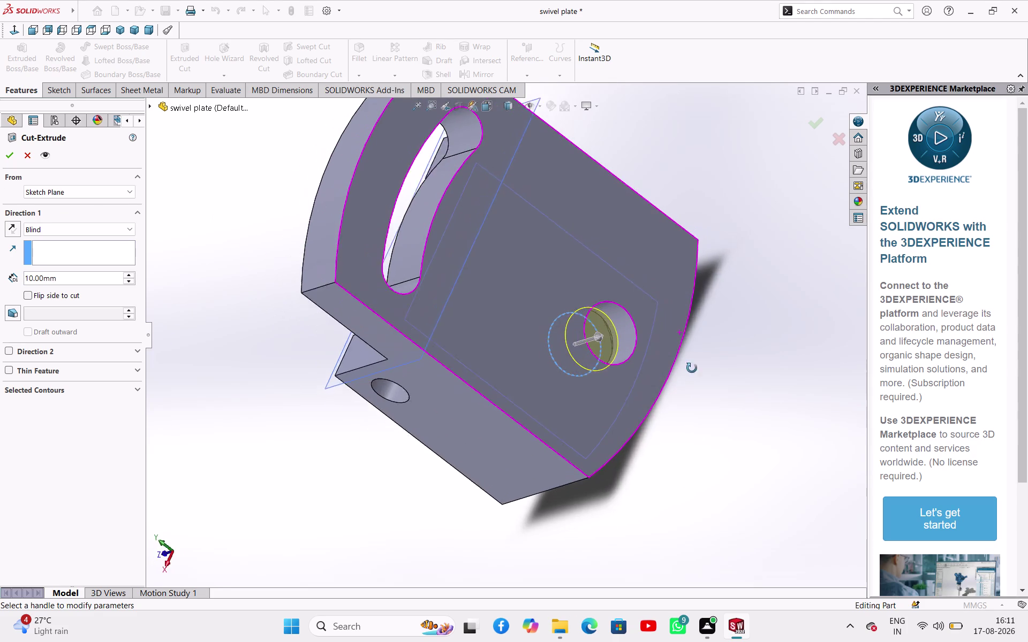
middle_drag(687, 374, 726, 342)
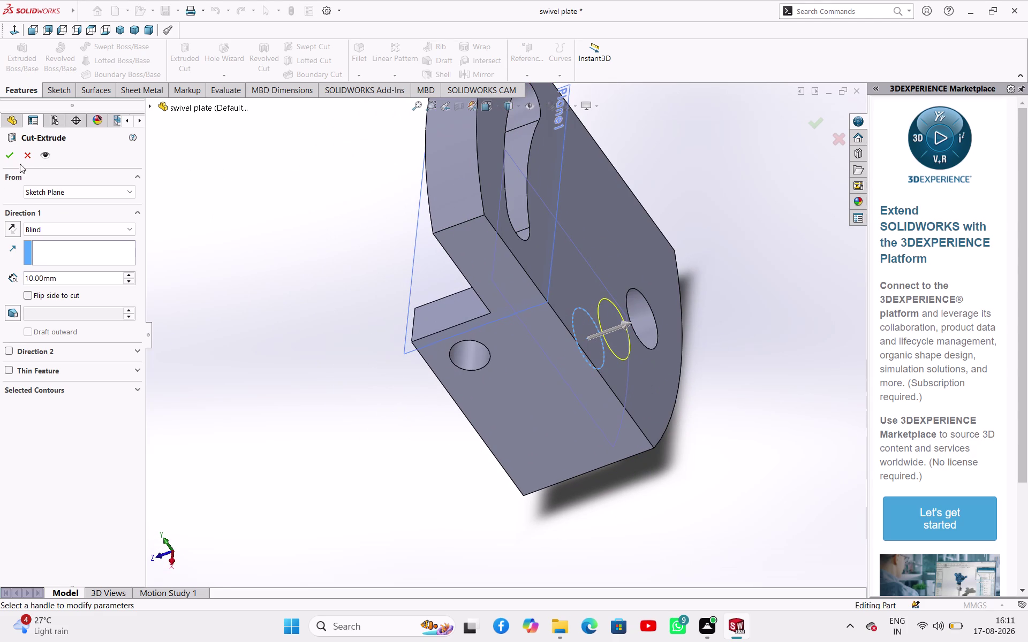
click(10, 154)
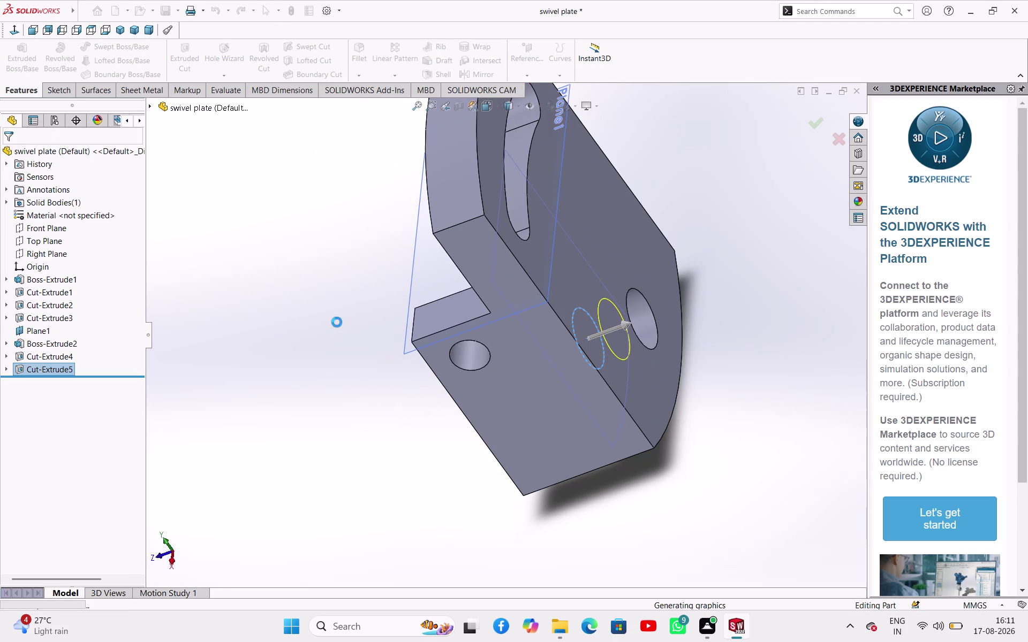
Orbit and zoom around the swivel plate to inspect the new hole.
middle_drag(336, 323, 457, 271)
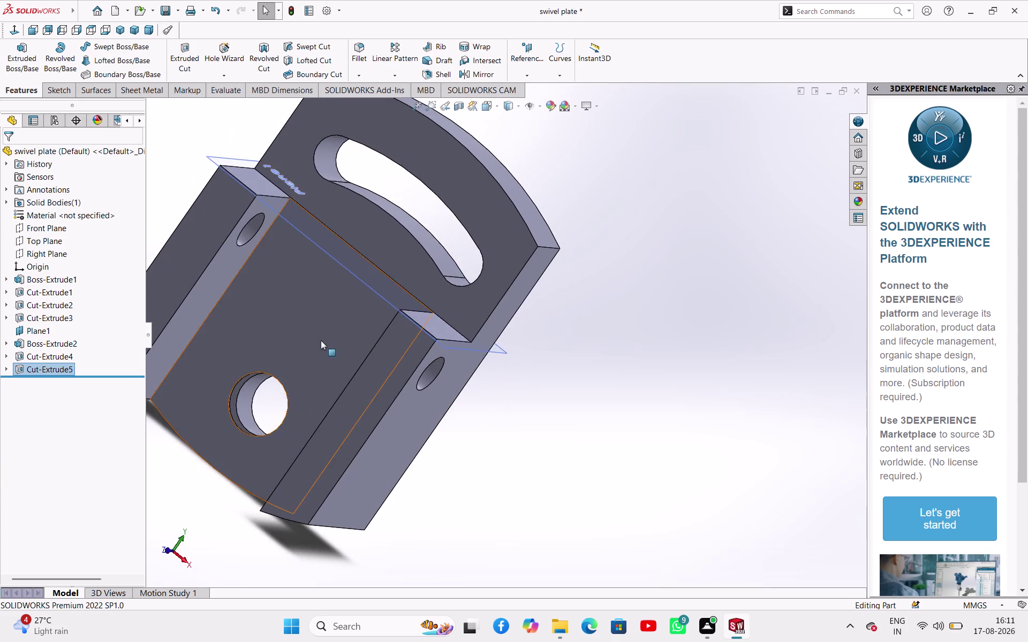
scroll(down, 3)
scroll(down, 3)
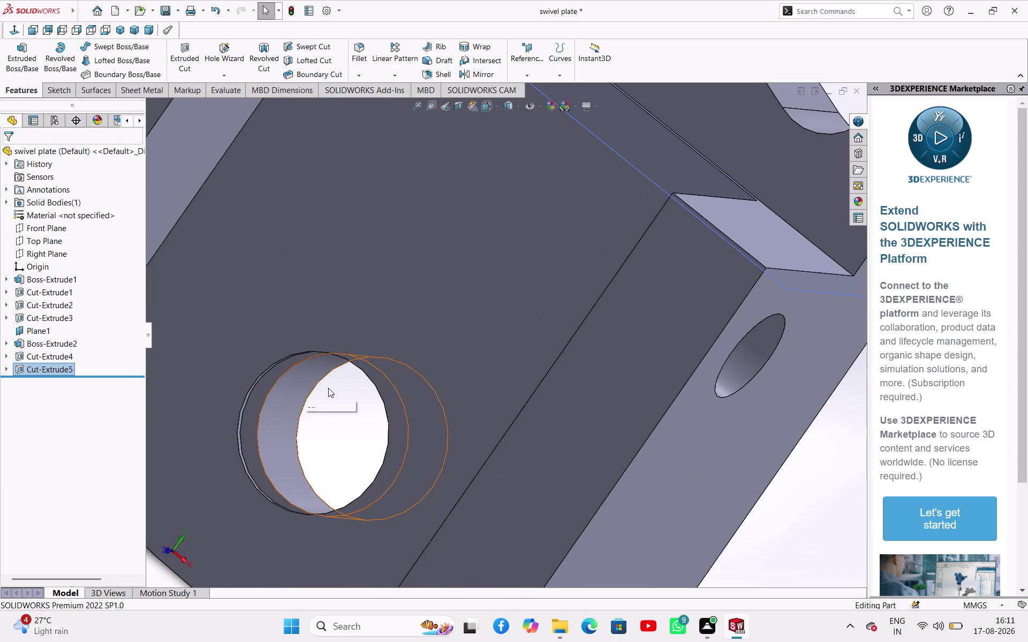
middle_drag(329, 388, 527, 246)
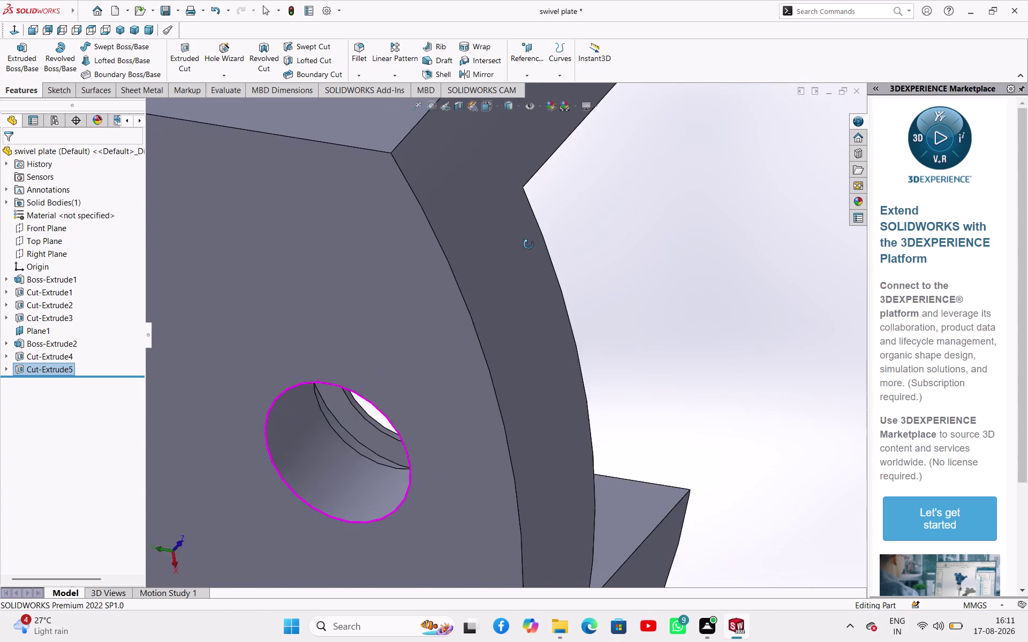
middle_drag(527, 246, 366, 331)
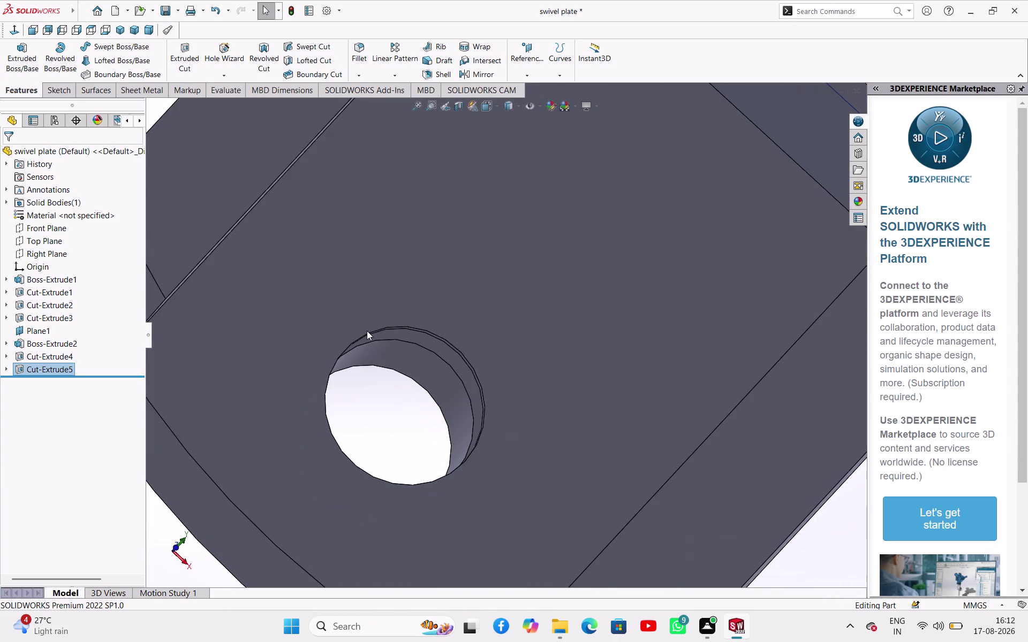
key(ctrl+z)
Undo the hole cut and the circle's dimensions, leaving an 11.83 mm under-defined circle.
key(ctrl+z)
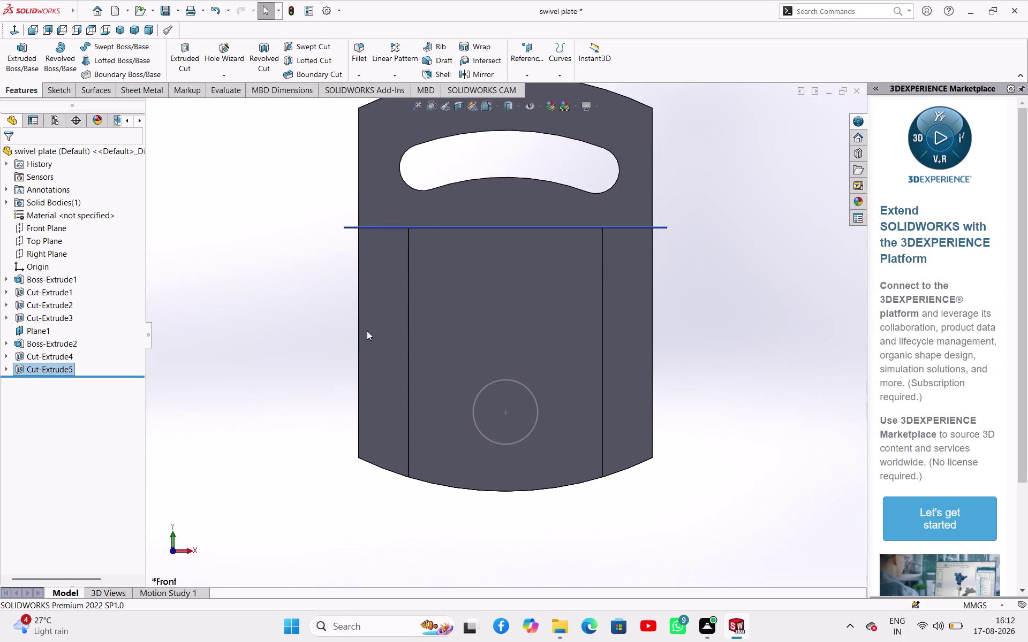
key(ctrl+z)
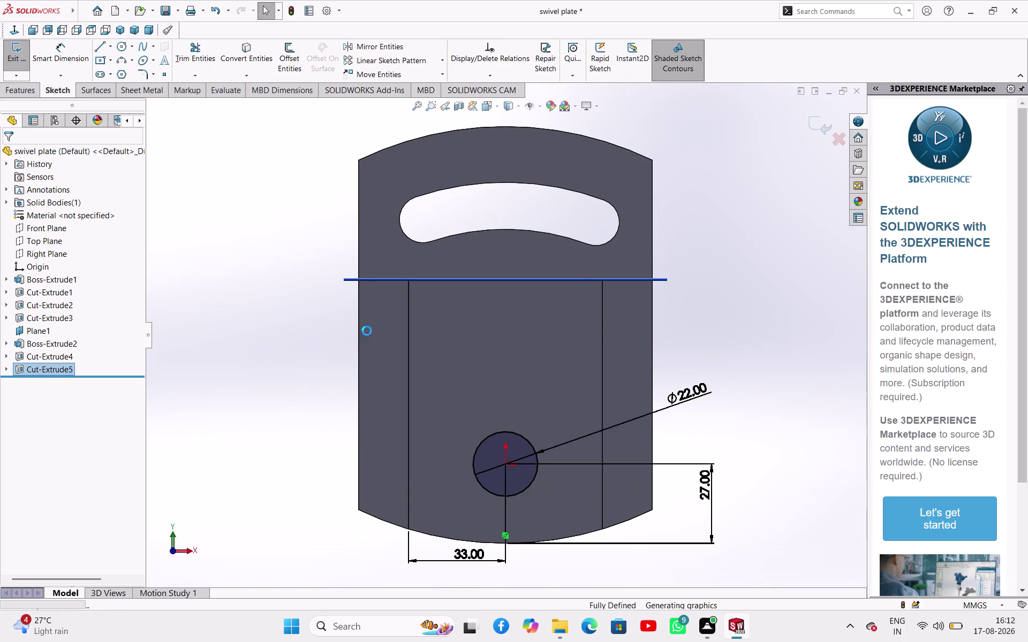
middle_drag(745, 403, 540, 484)
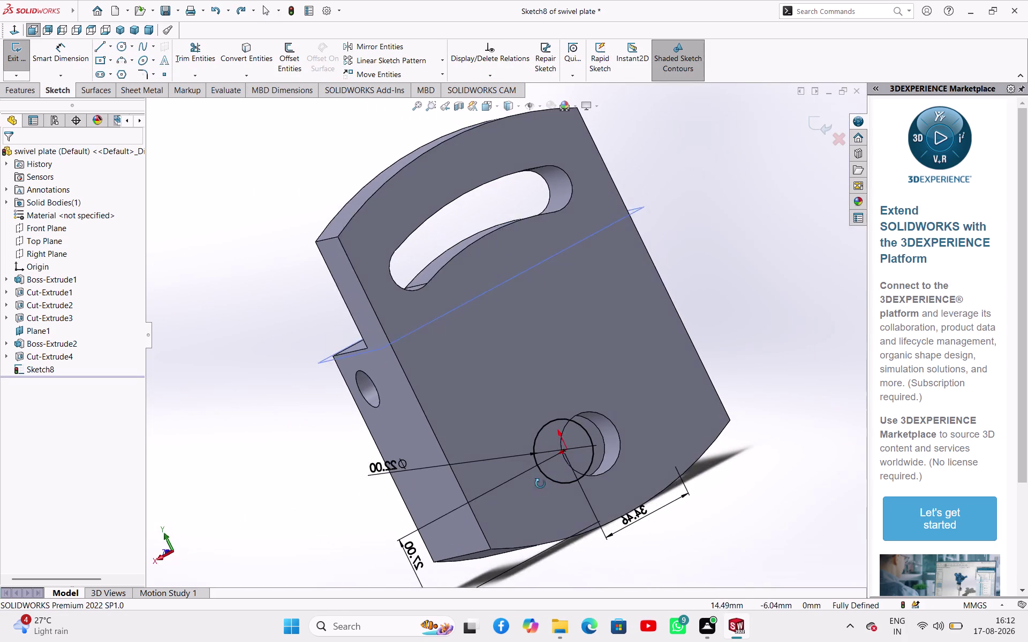
middle_drag(540, 484, 579, 441)
key(ctrl+z)
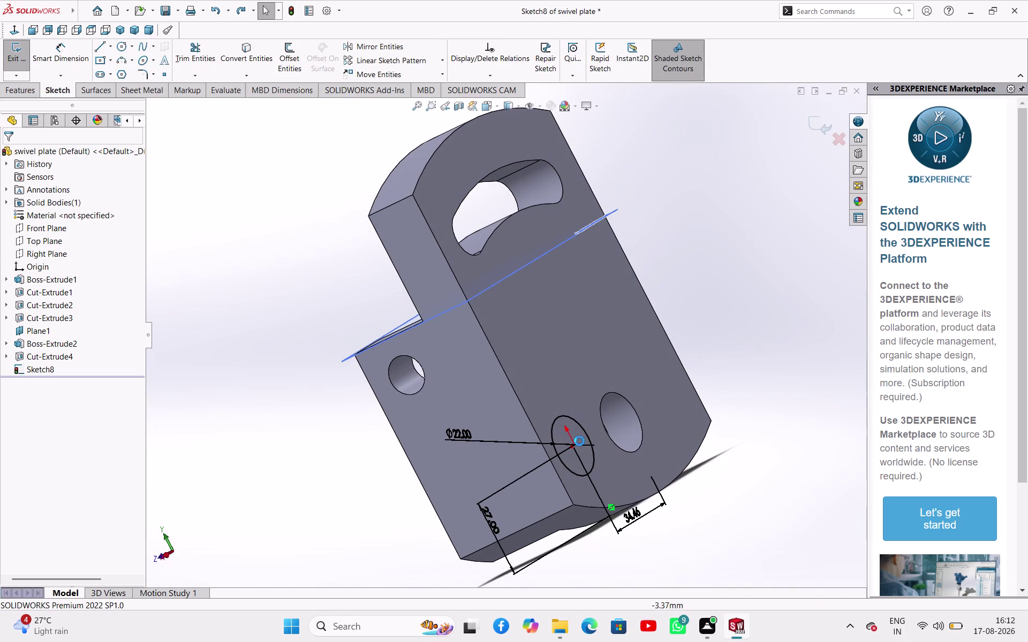
key(ctrl+z)
key(ctrl+z)
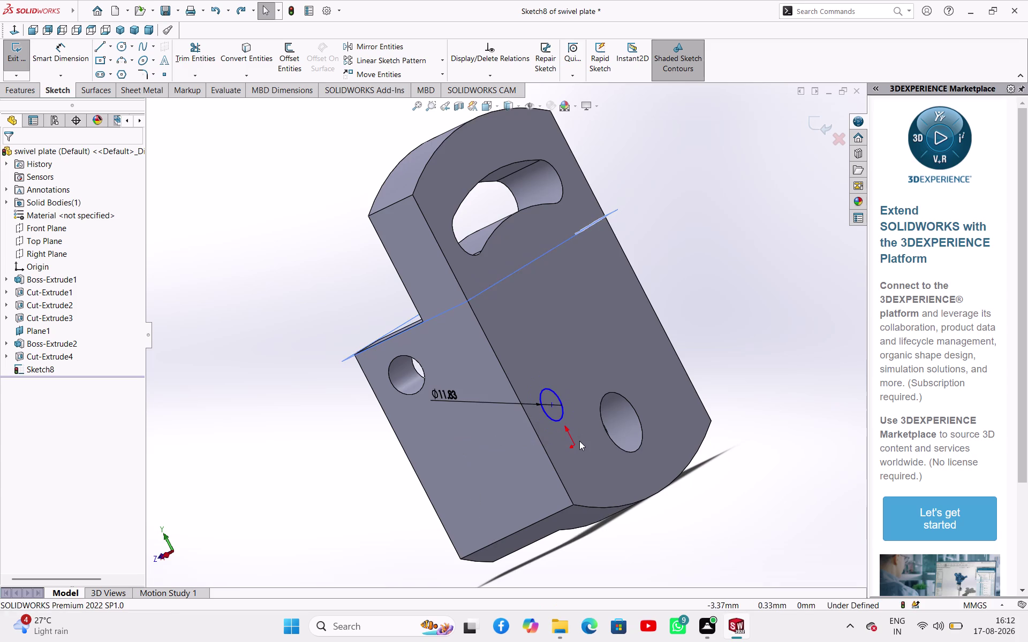
key(ctrl+z)
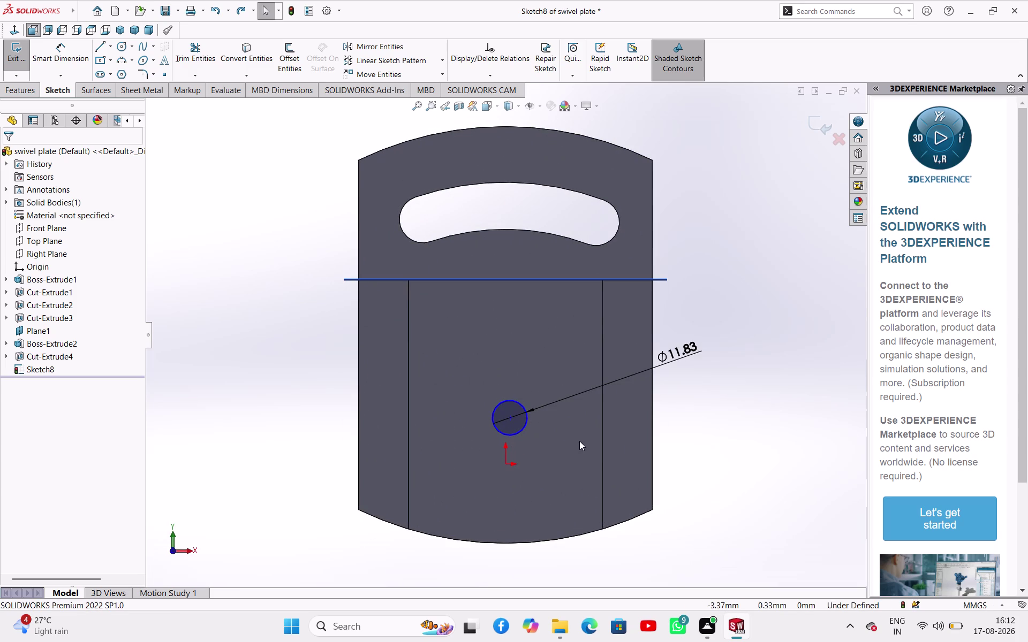
middle_drag(706, 457, 543, 457)
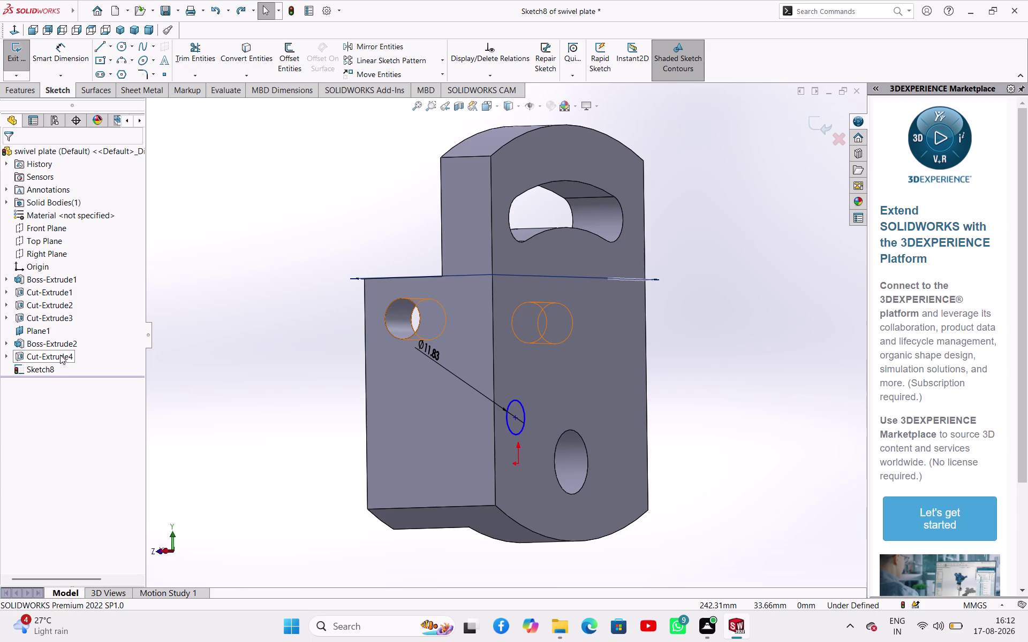
middle_drag(250, 380, 261, 398)
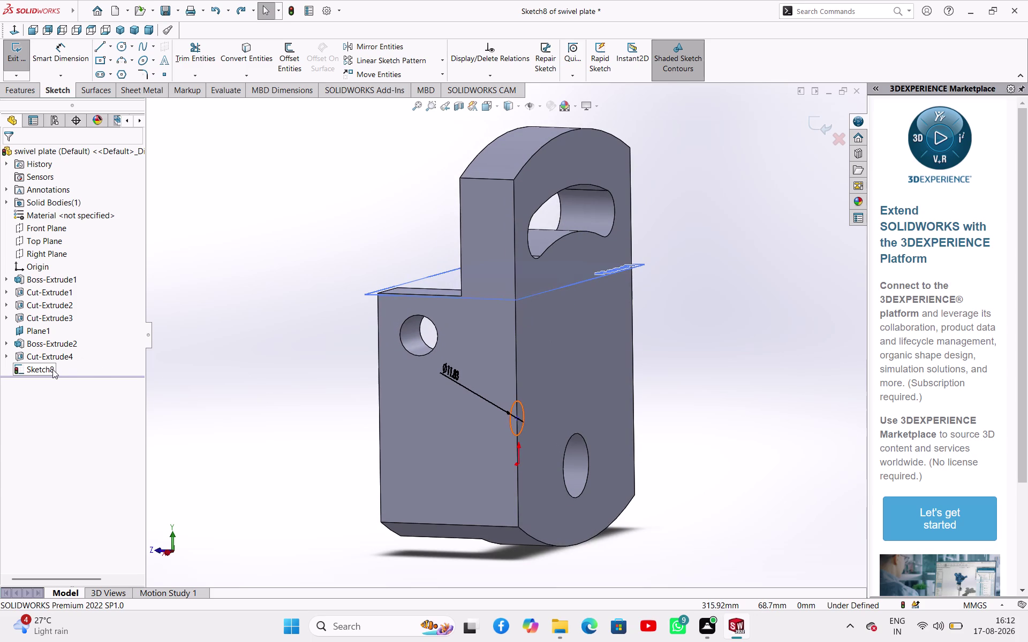
Exit Sketch8 and delete it from the swivel plate.
click(52, 369)
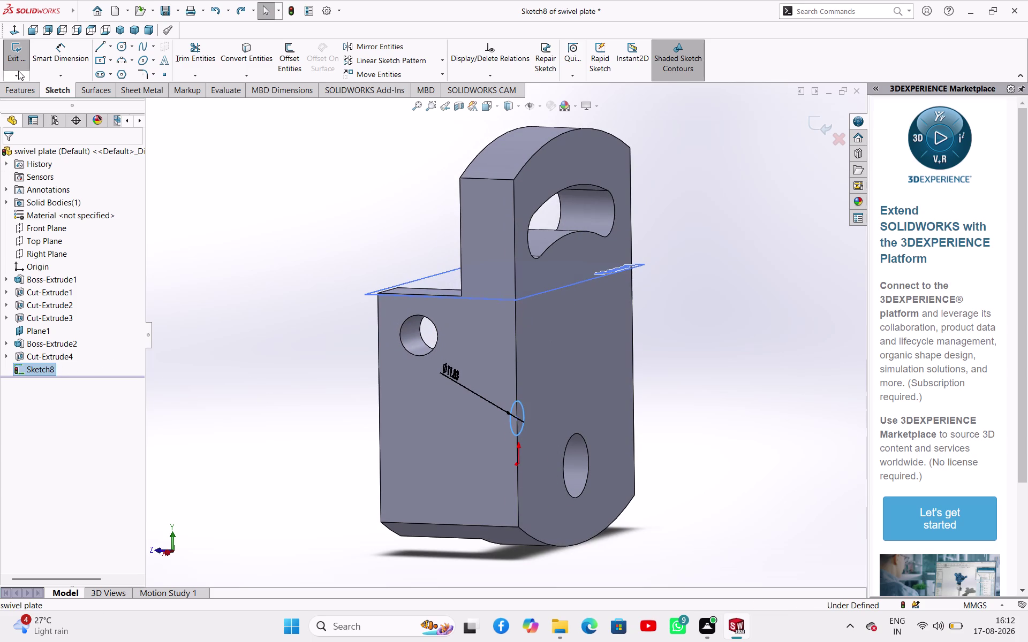
click(26, 52)
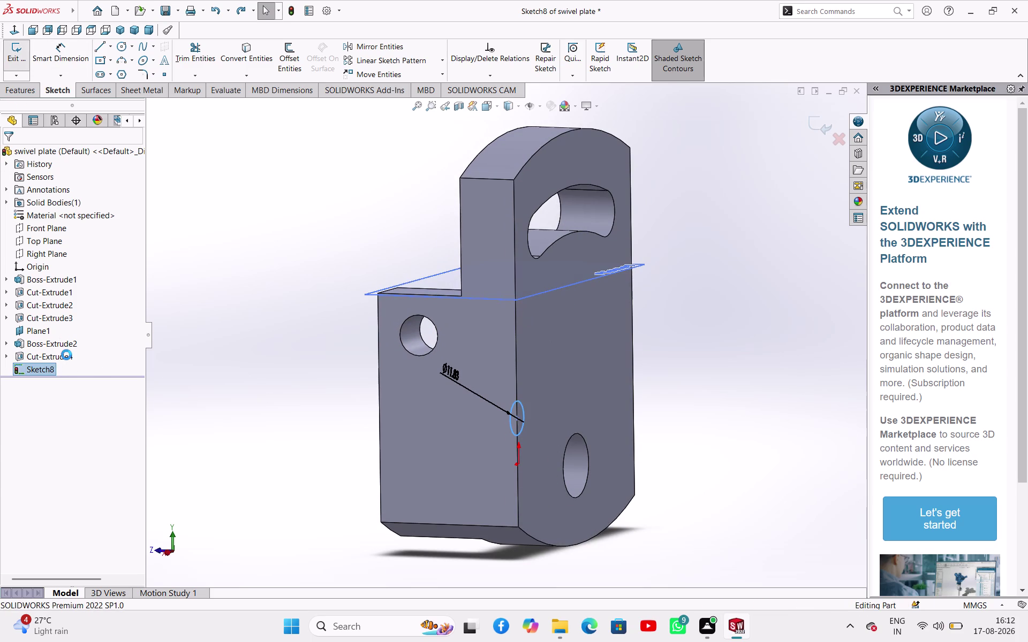
click(271, 358)
middle_drag(258, 378, 192, 382)
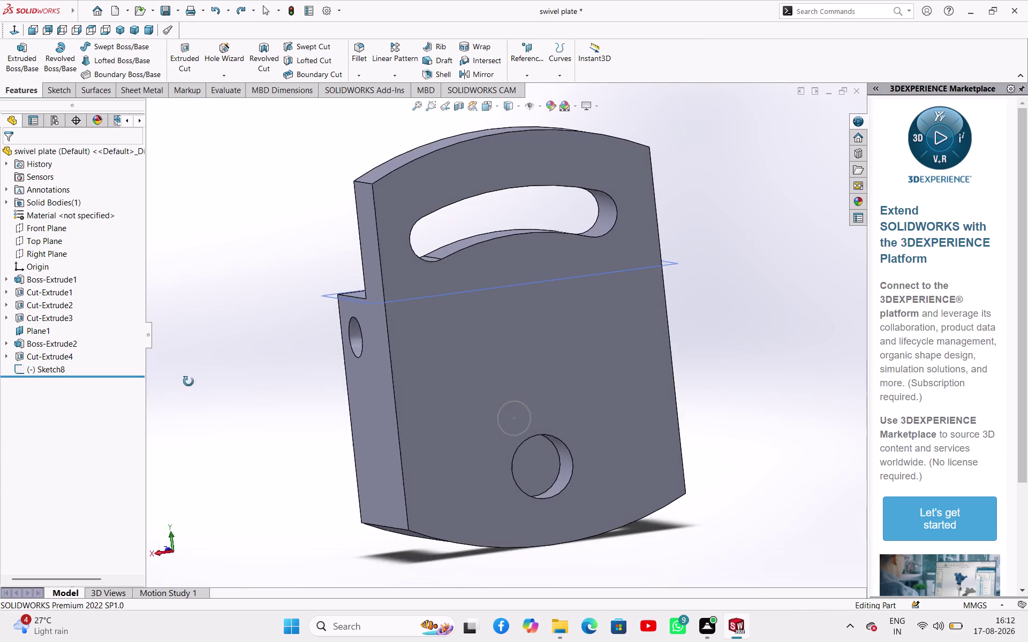
middle_drag(192, 381, 201, 376)
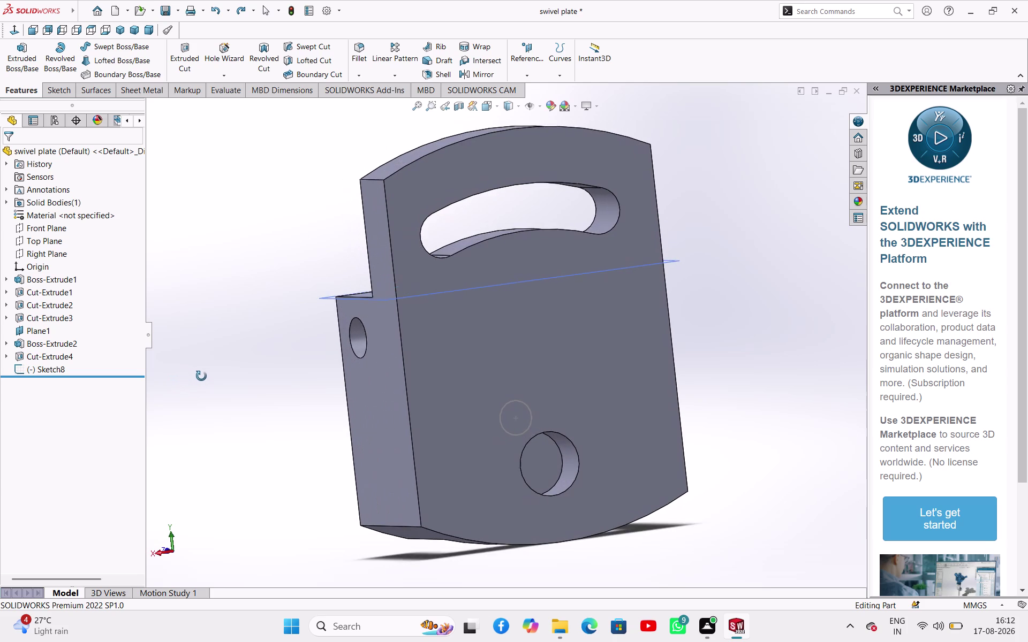
middle_drag(202, 377, 179, 375)
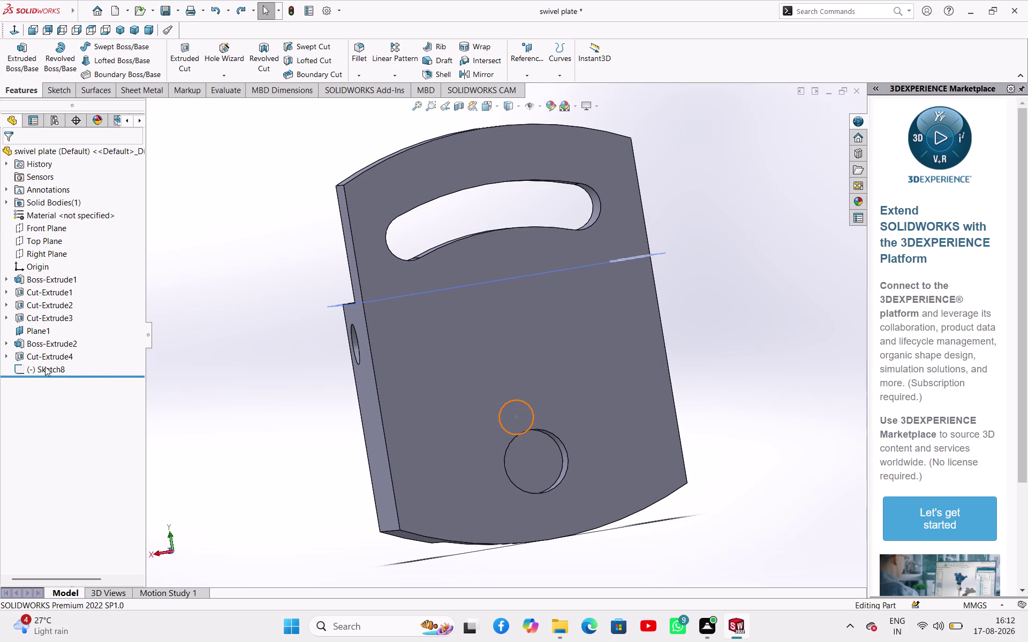
right_click(45, 366)
click(73, 442)
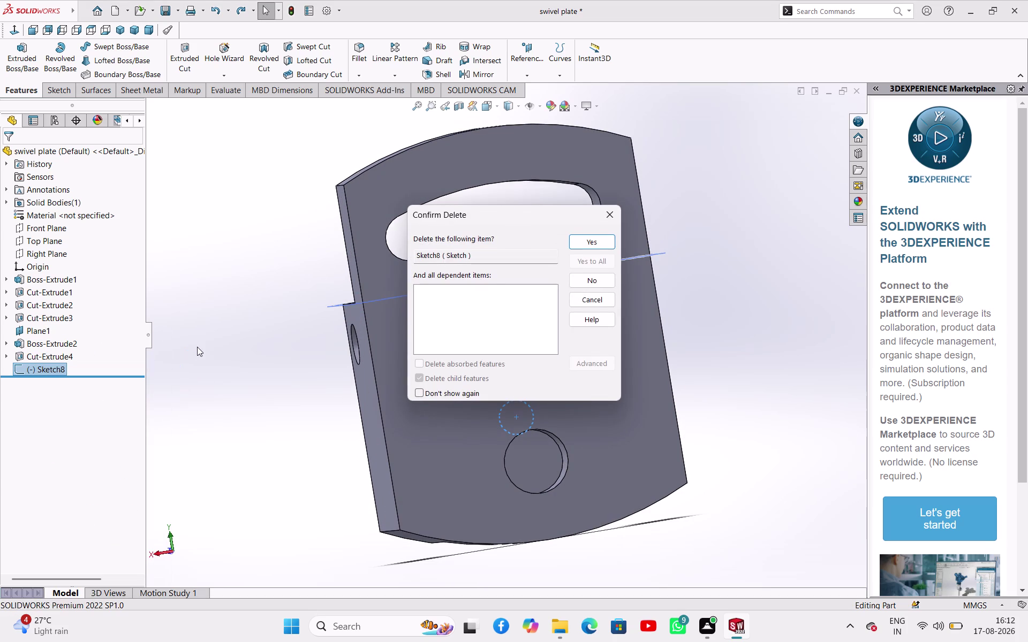
click(608, 245)
click(251, 256)
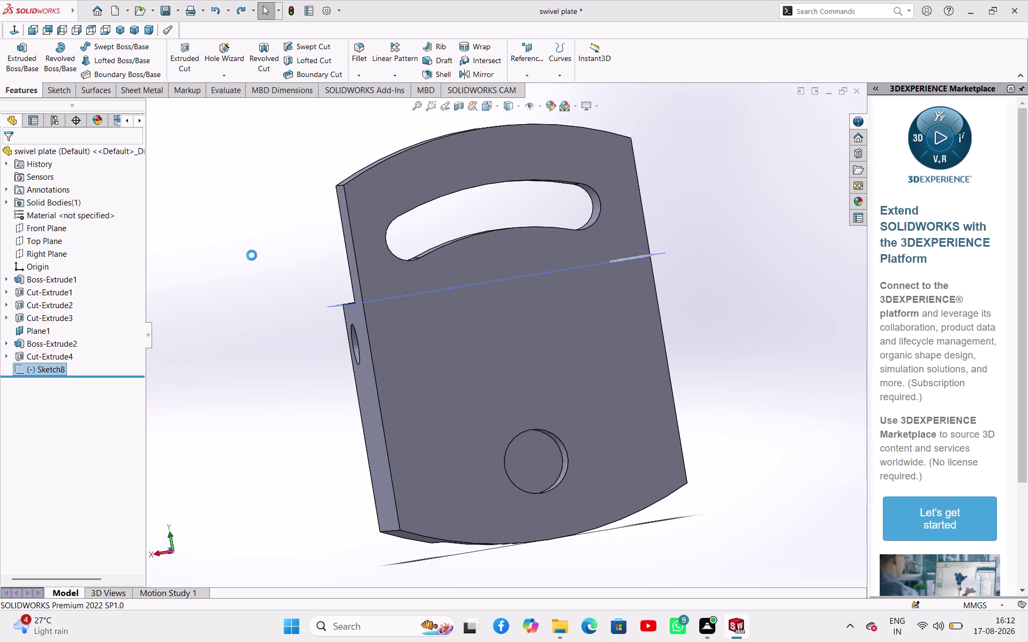
Measure the round recess edge to confirm its 22 mm diameter.
click(184, 90)
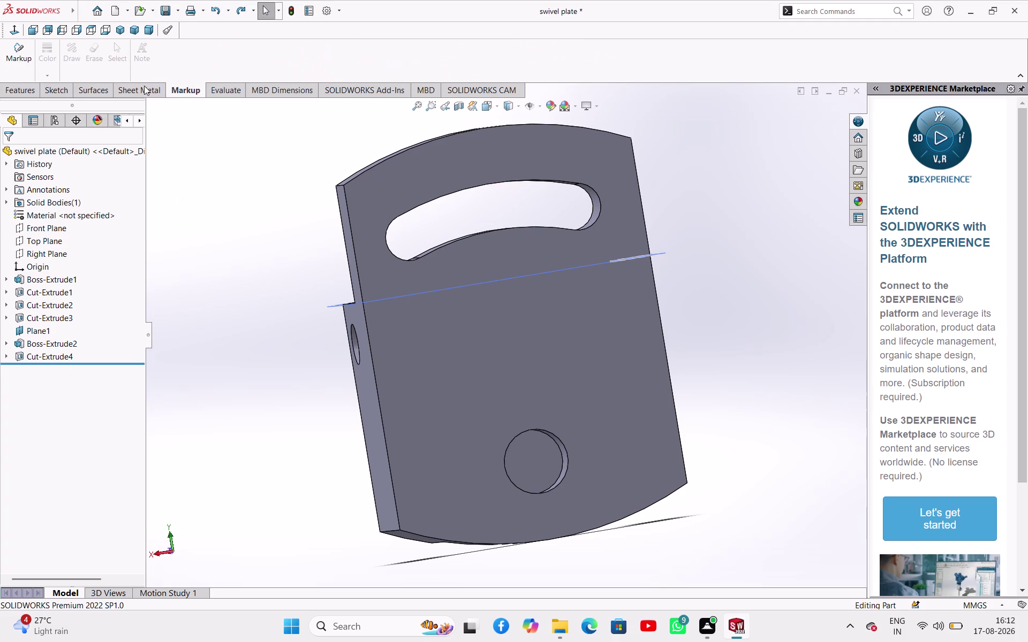
click(219, 90)
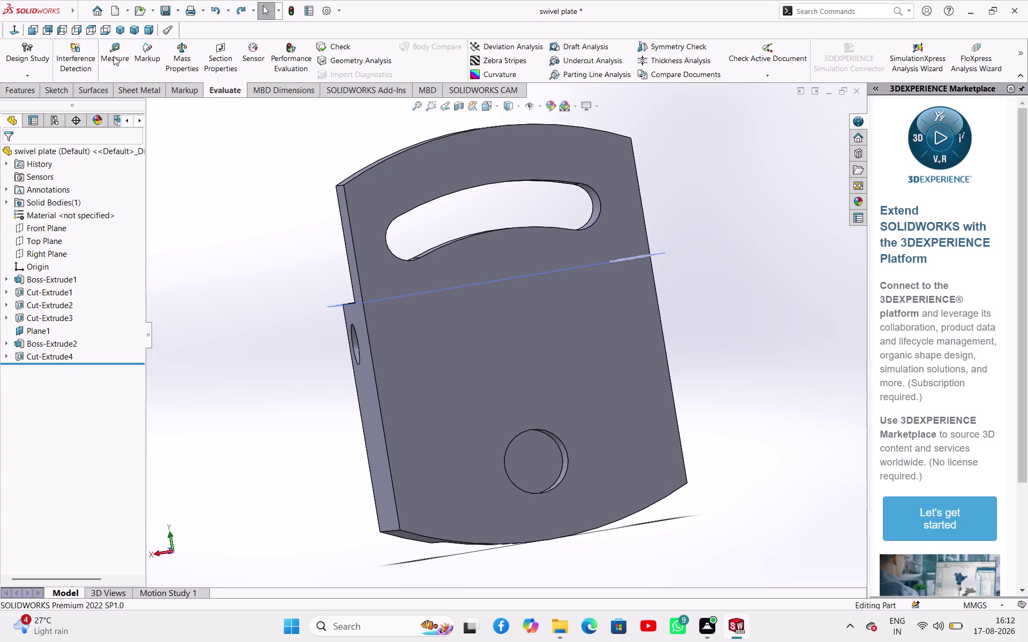
click(114, 57)
click(555, 435)
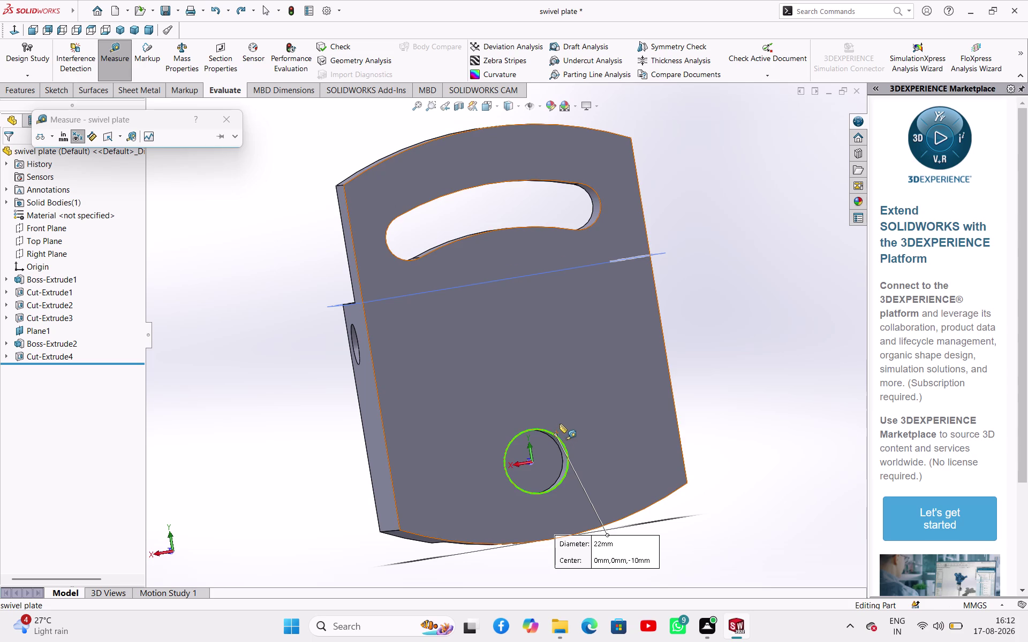
key(Escape)
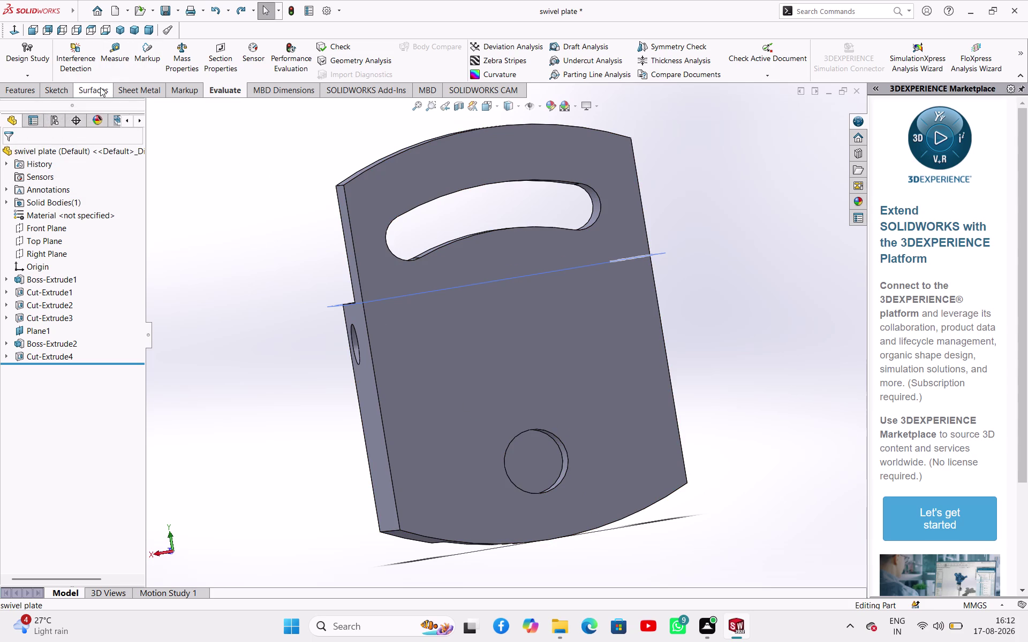
click(542, 467)
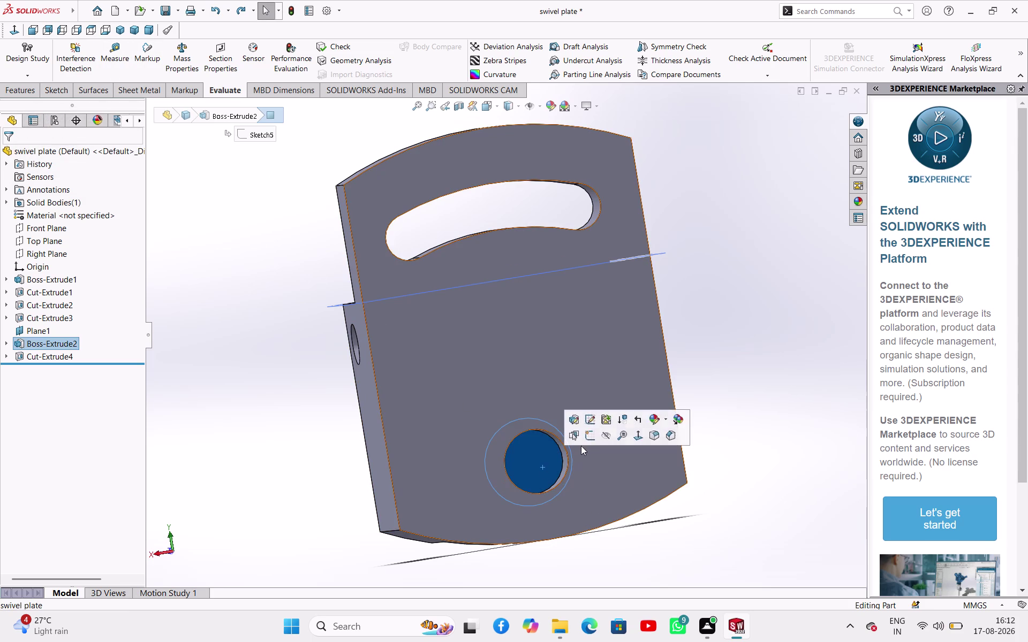
On the hole's face, sketch a circle centred on the hole and dimension its diameter to 30.
click(588, 443)
click(119, 48)
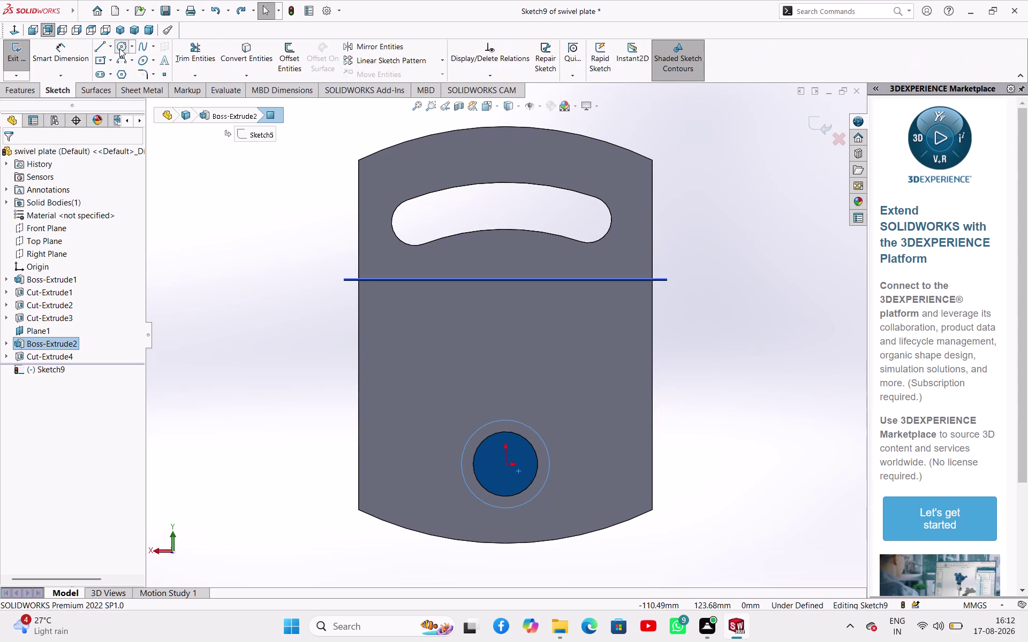
click(507, 468)
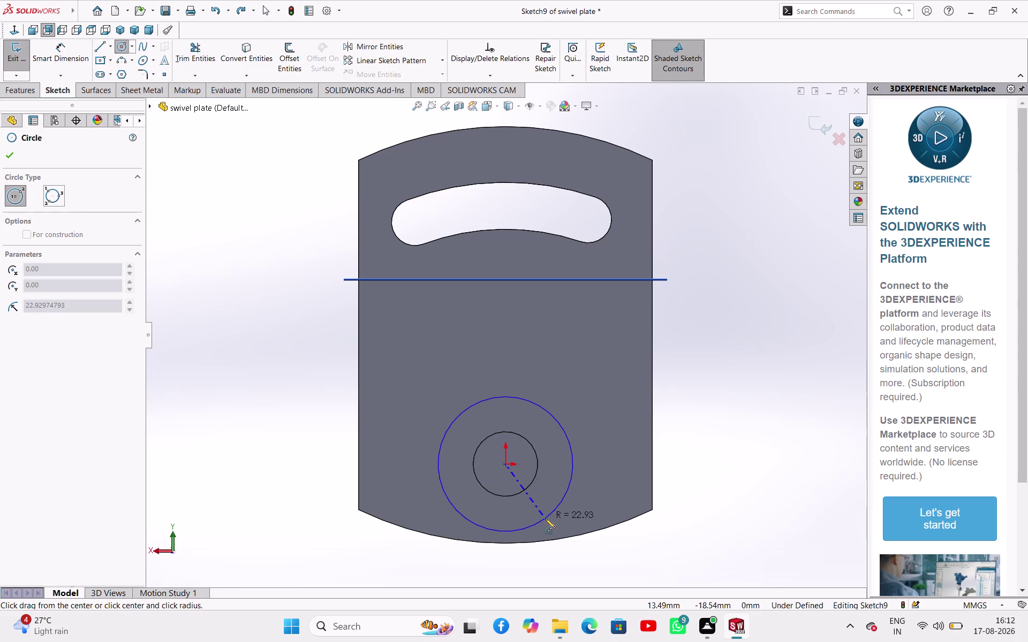
click(545, 519)
right_click(697, 396)
click(702, 404)
right_drag(708, 418, 733, 325)
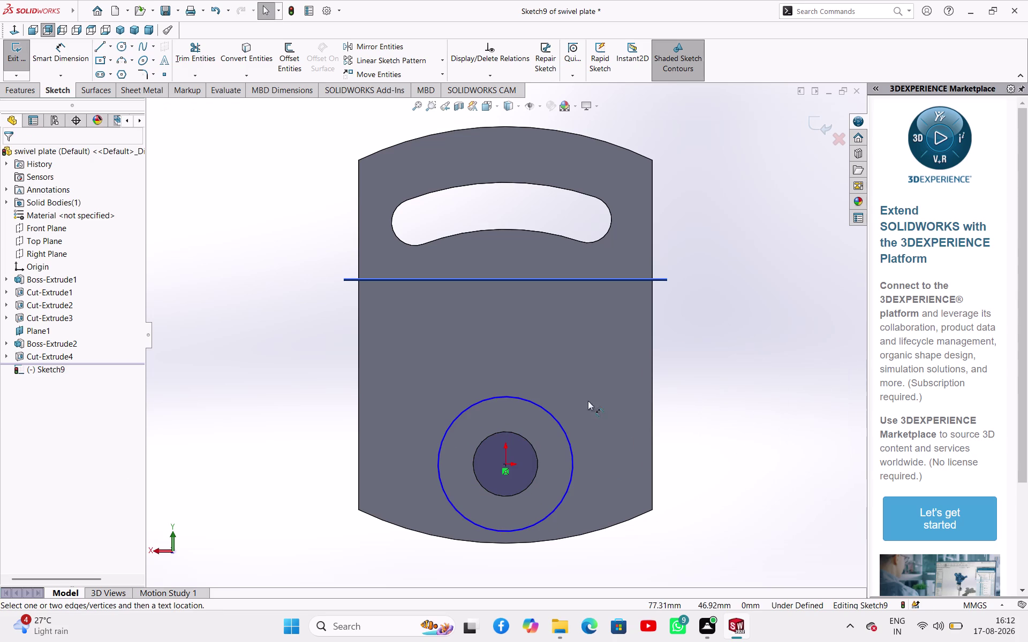
click(563, 430)
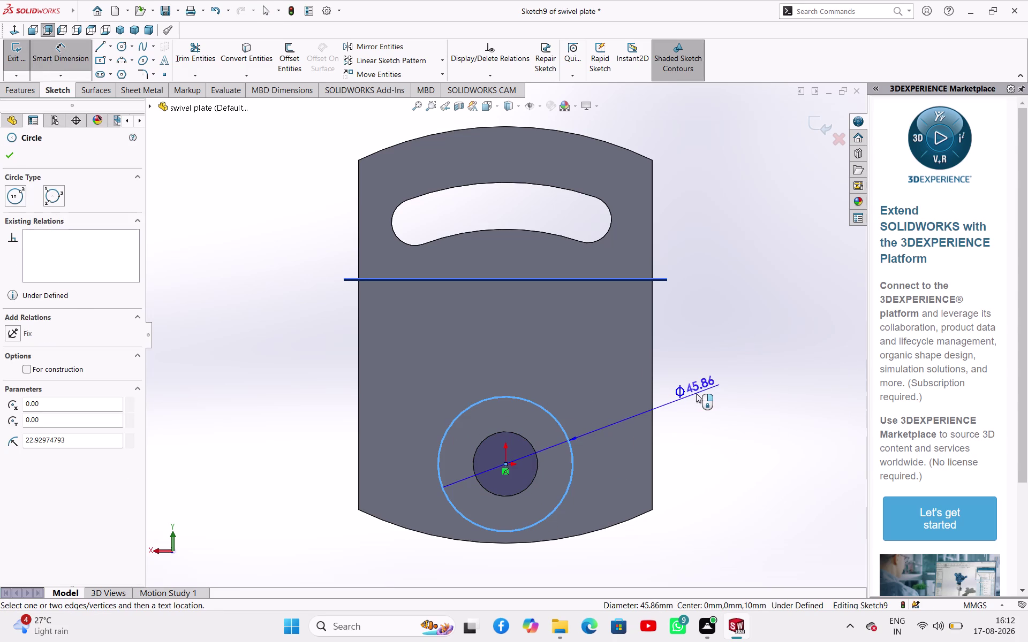
click(696, 393)
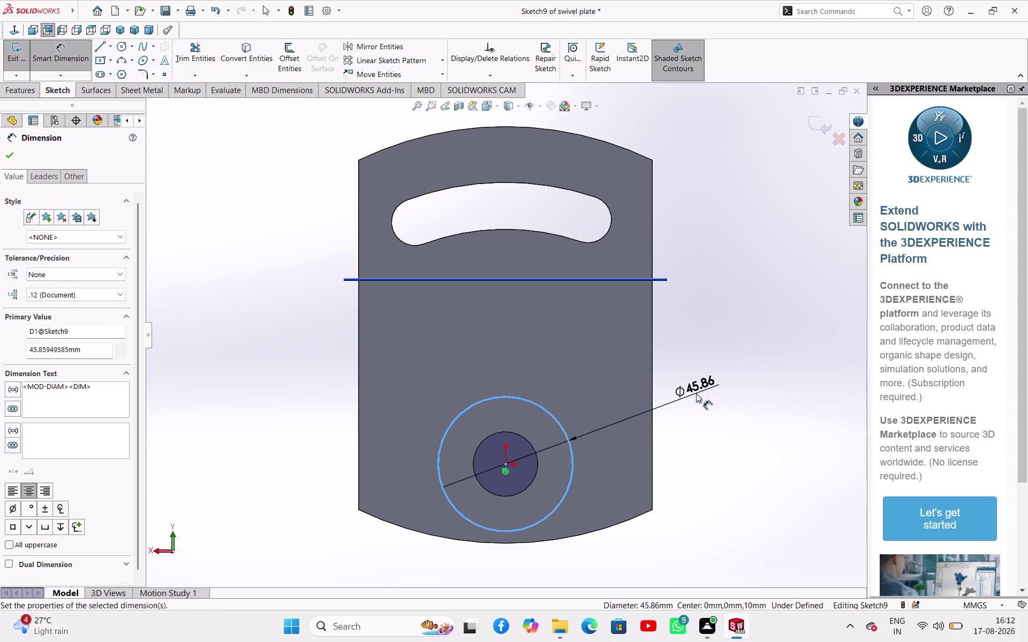
text(30)
key(Return)
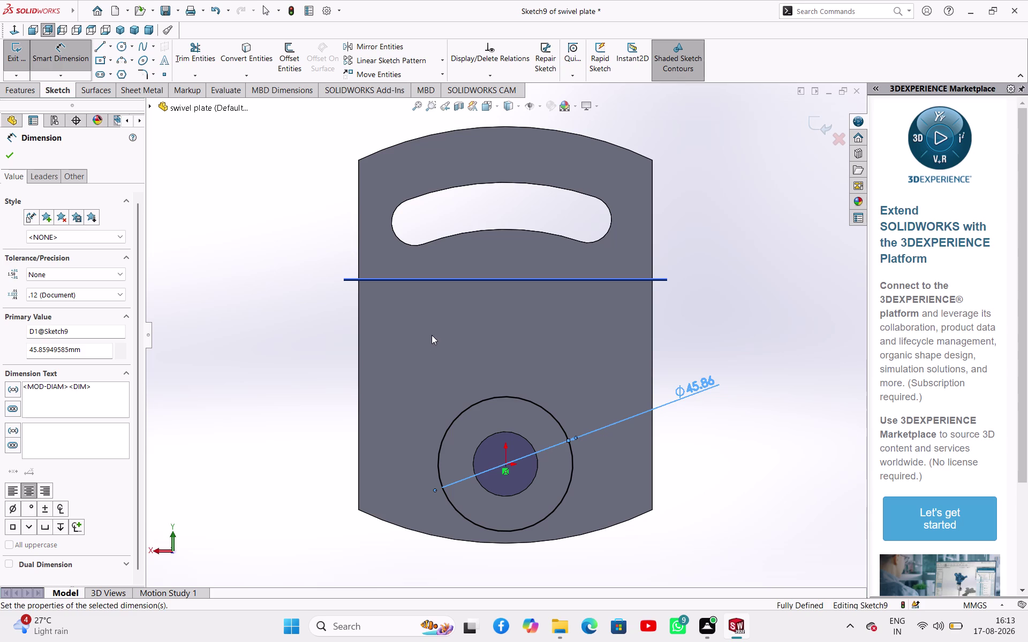
middle_drag(363, 348, 457, 414)
click(23, 58)
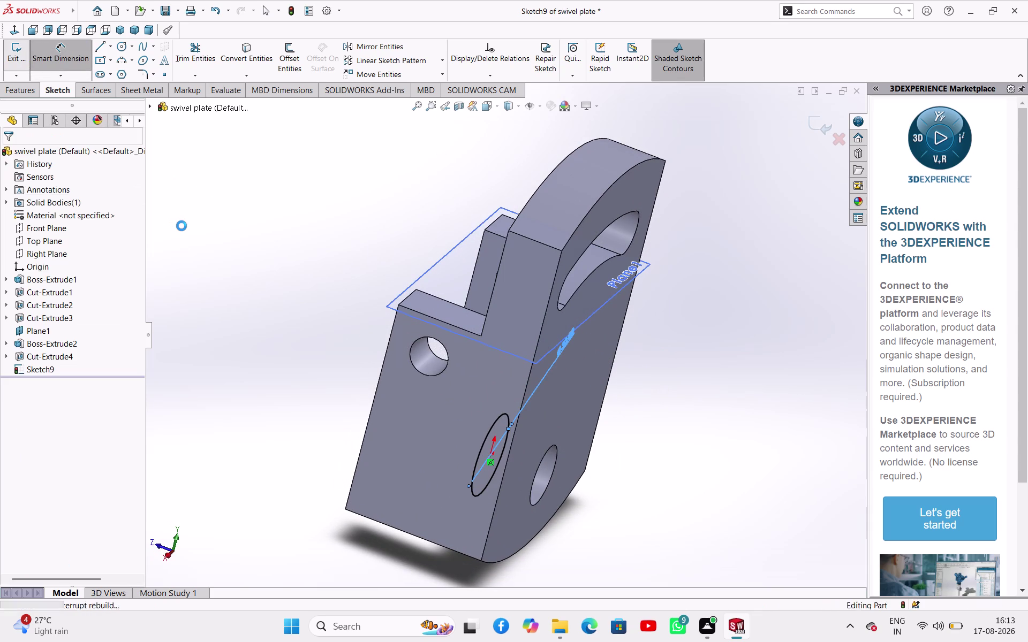
Extrude-cut the Sketch9 circle Blind 10 mm into the swivel plate.
middle_drag(181, 226, 289, 313)
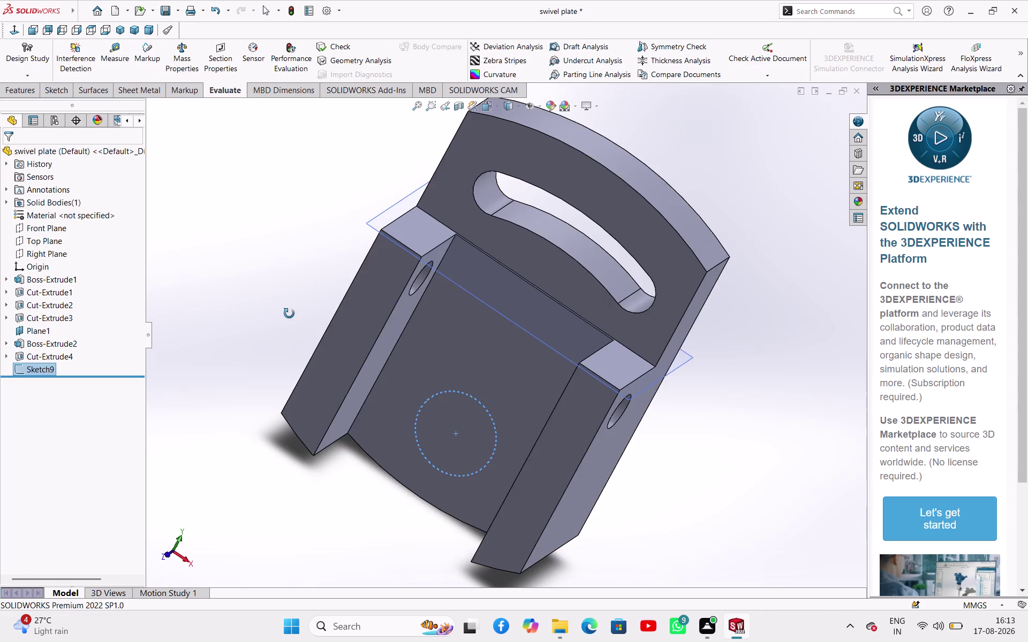
middle_drag(289, 314, 233, 291)
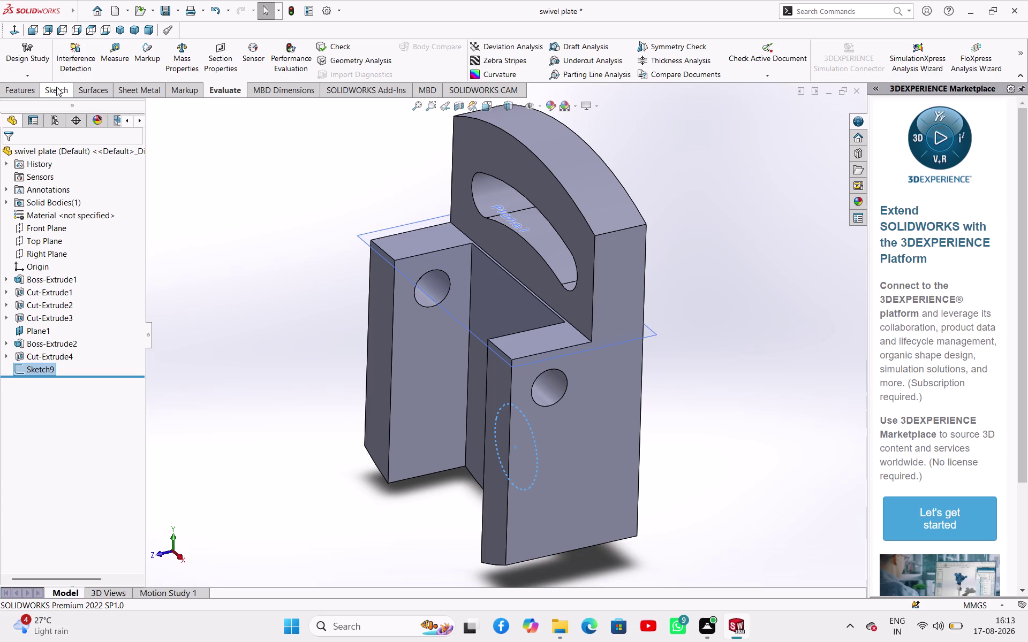
click(56, 87)
click(18, 92)
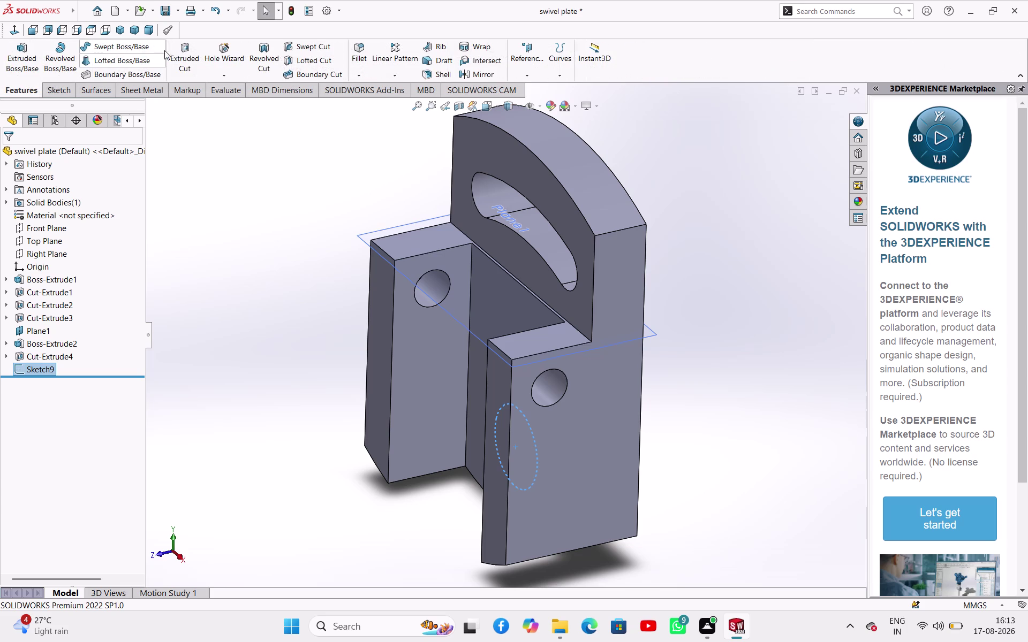
click(178, 53)
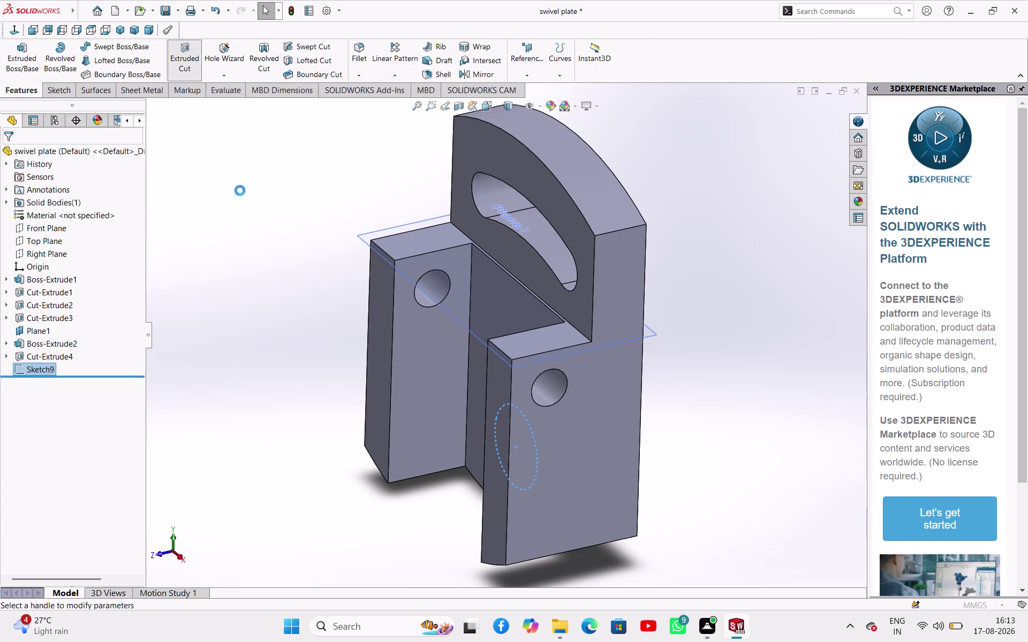
middle_drag(240, 191, 247, 204)
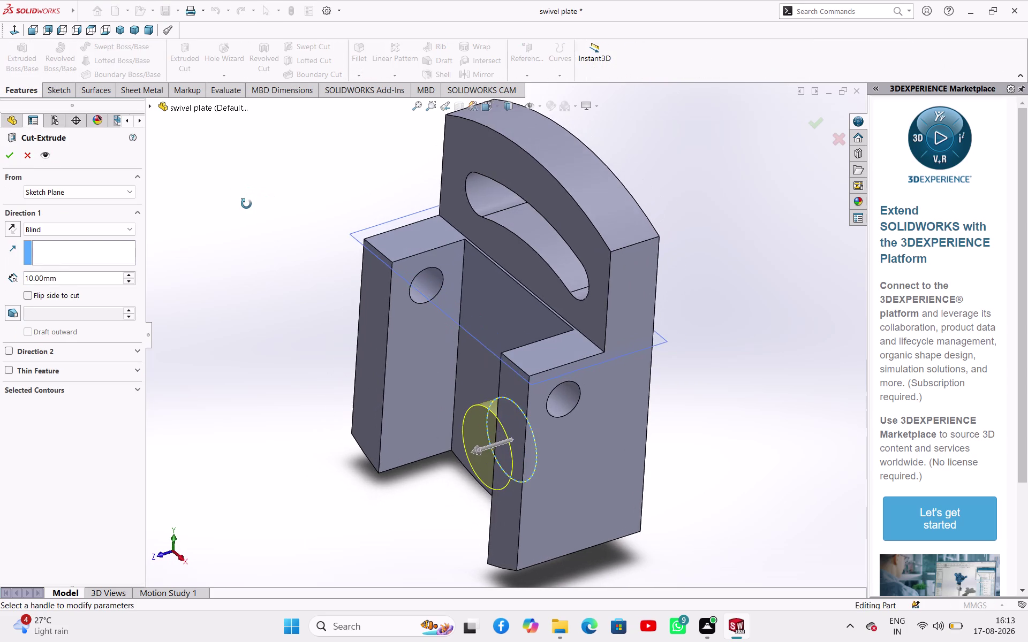
middle_drag(247, 204, 189, 198)
click(6, 149)
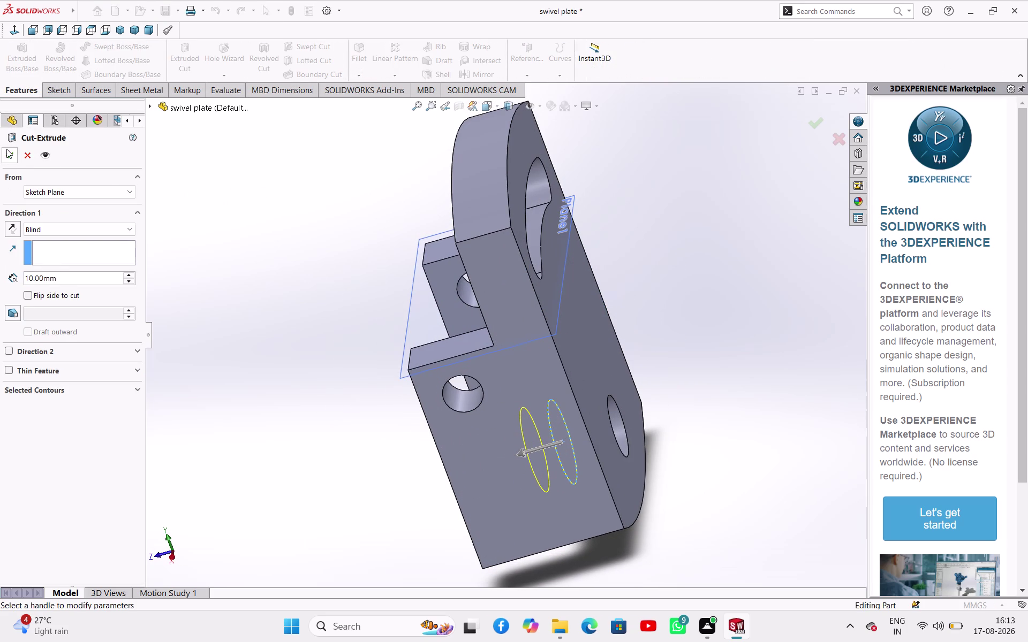
Check the new recess and save the swivel plate part.
middle_drag(215, 209, 265, 214)
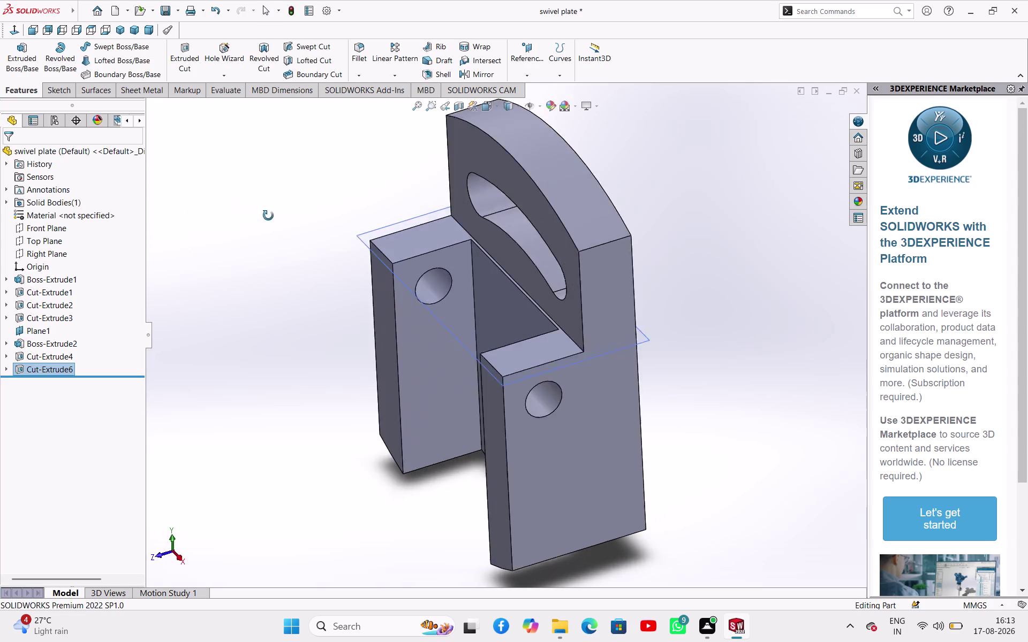
middle_drag(266, 215, 283, 198)
key(ctrl+s)
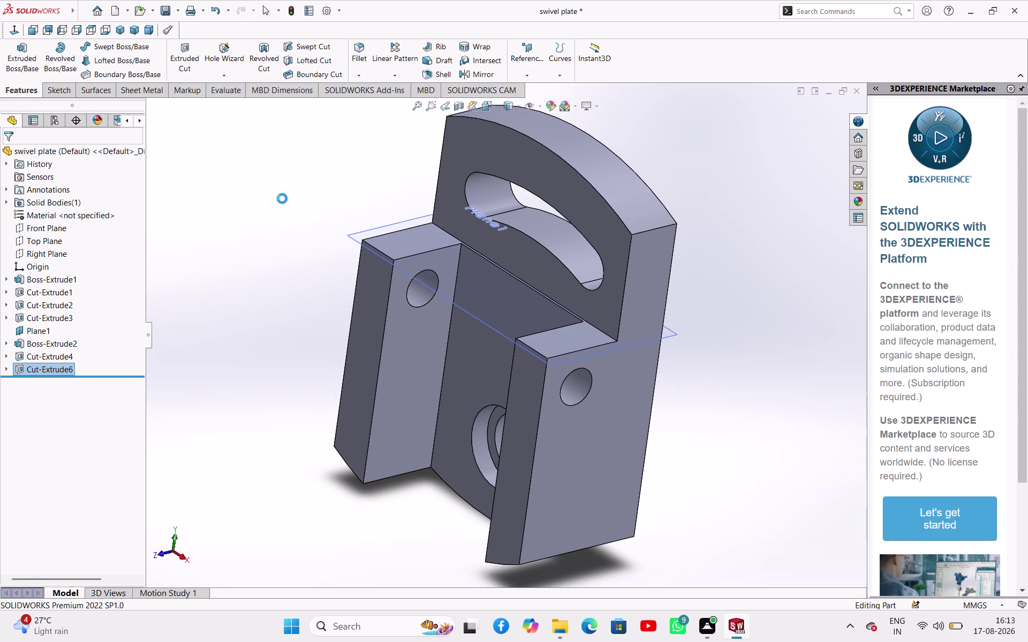
click(296, 14)
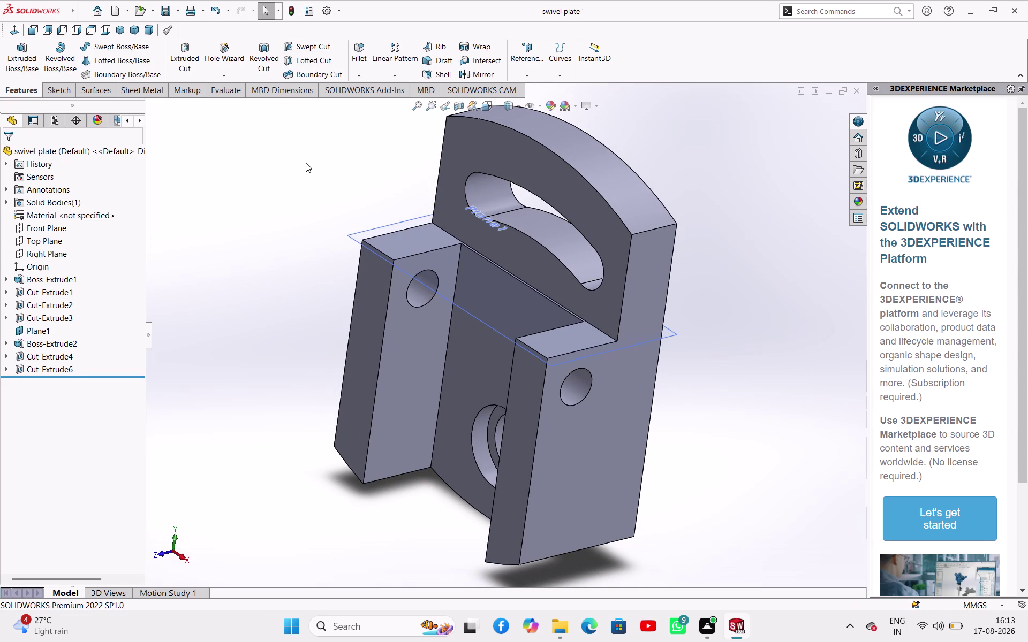
key(ctrl+s)
Bring Assem1 forward and accept the rebuild prompt.
click(701, 529)
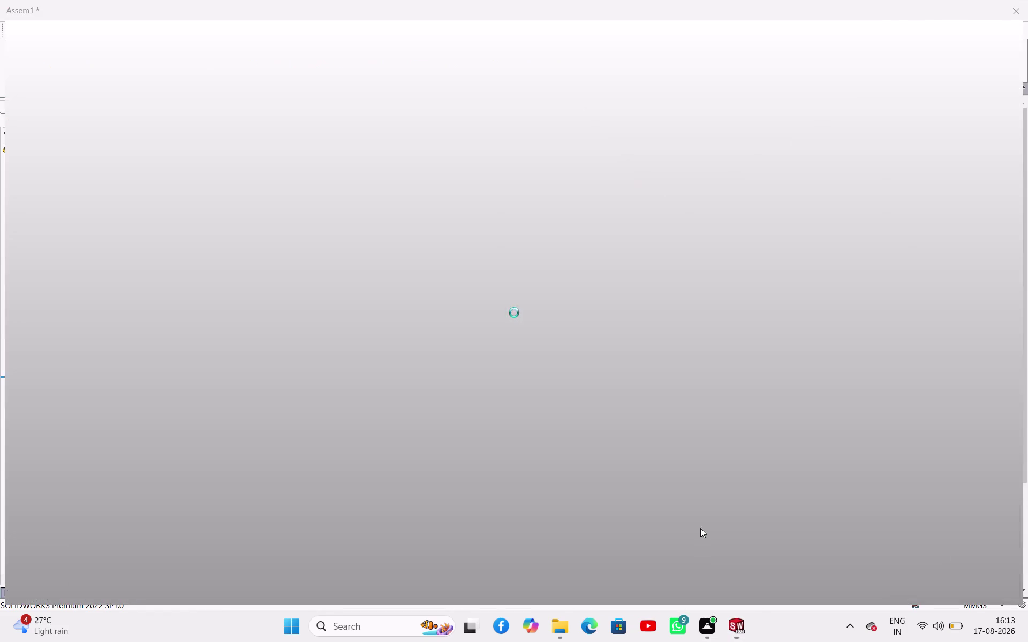
middle_drag(697, 414, 715, 420)
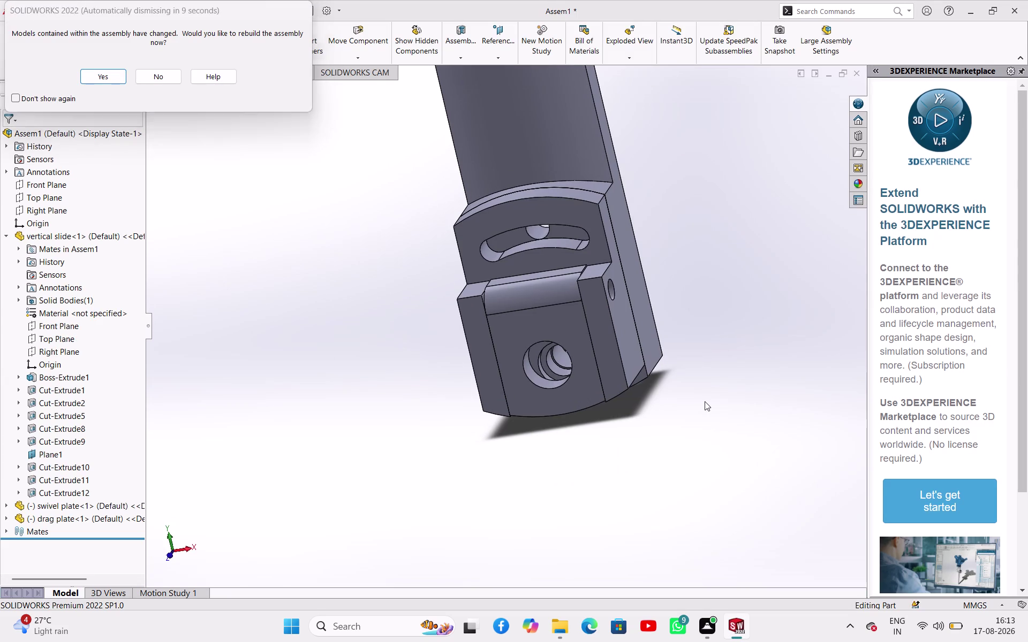
middle_drag(705, 401, 721, 401)
click(87, 72)
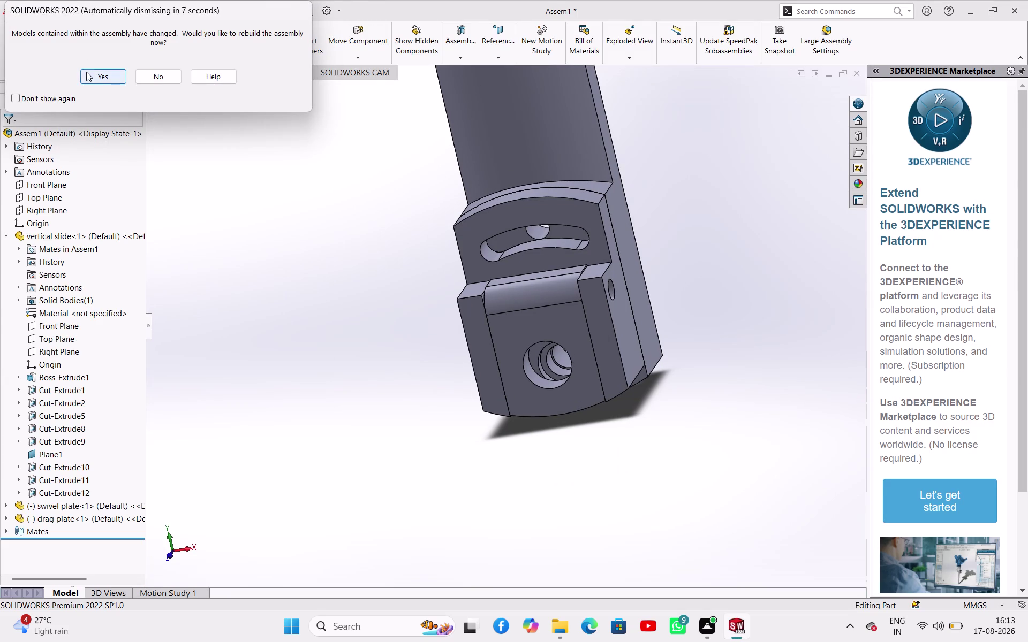
Orbit the assembly and check the Right, Top and Front views.
middle_drag(372, 357, 352, 327)
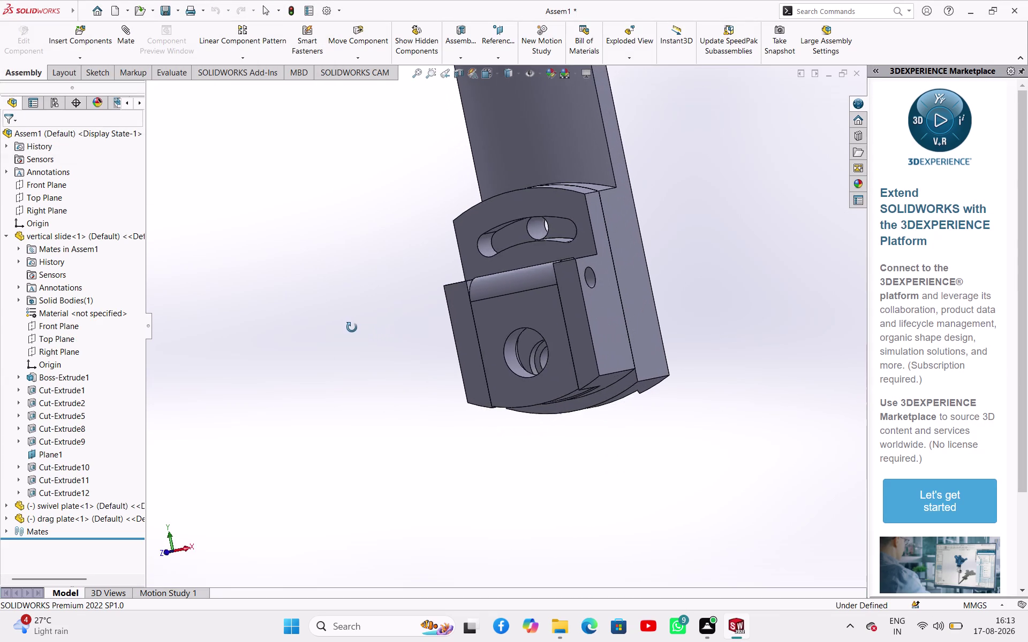
middle_drag(352, 328, 374, 361)
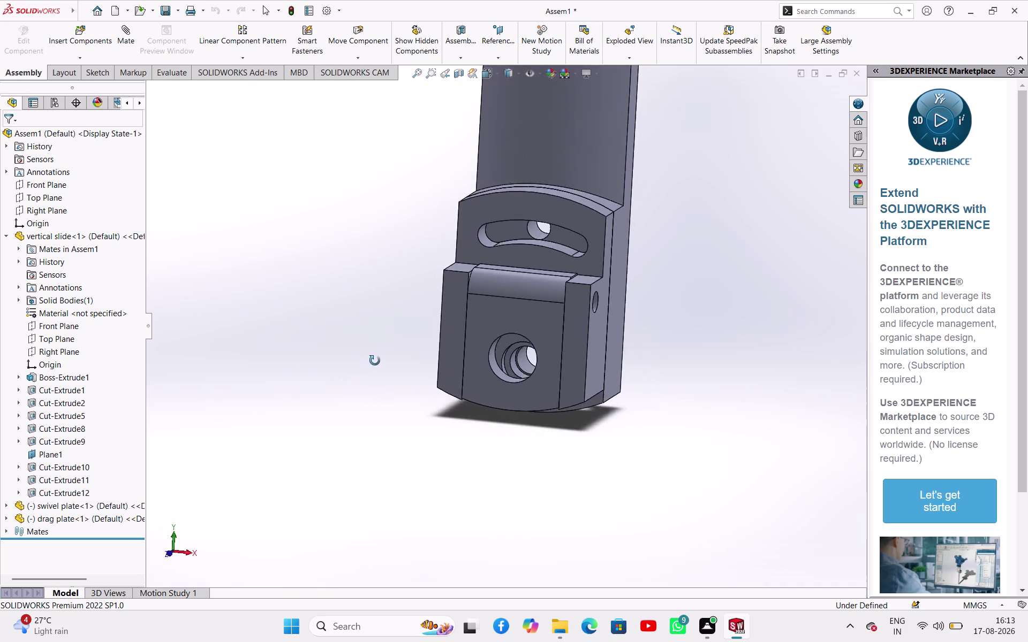
middle_drag(374, 362, 156, 241)
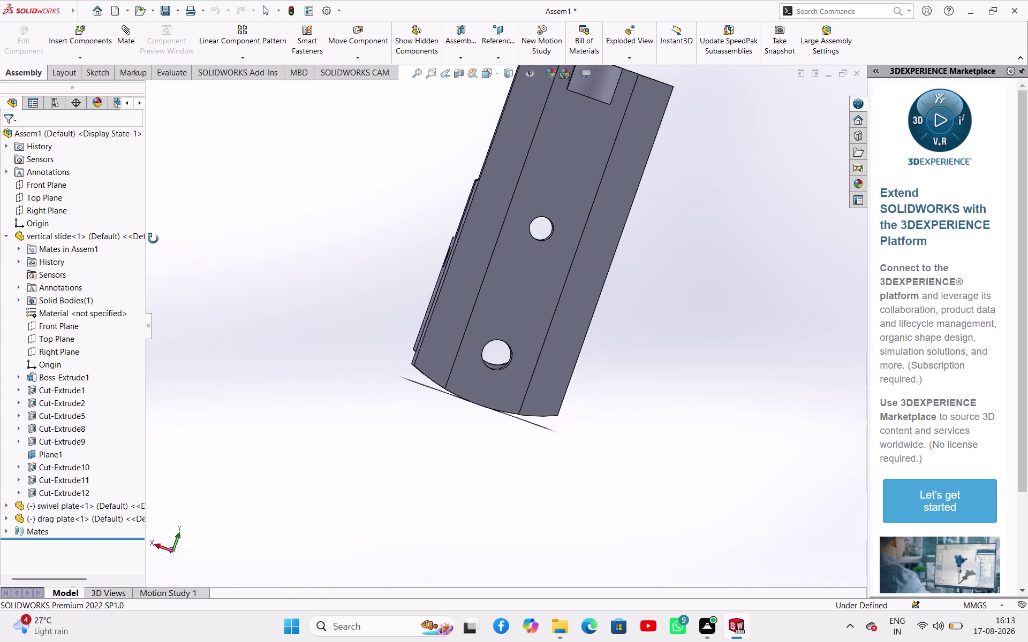
middle_drag(156, 241, 153, 239)
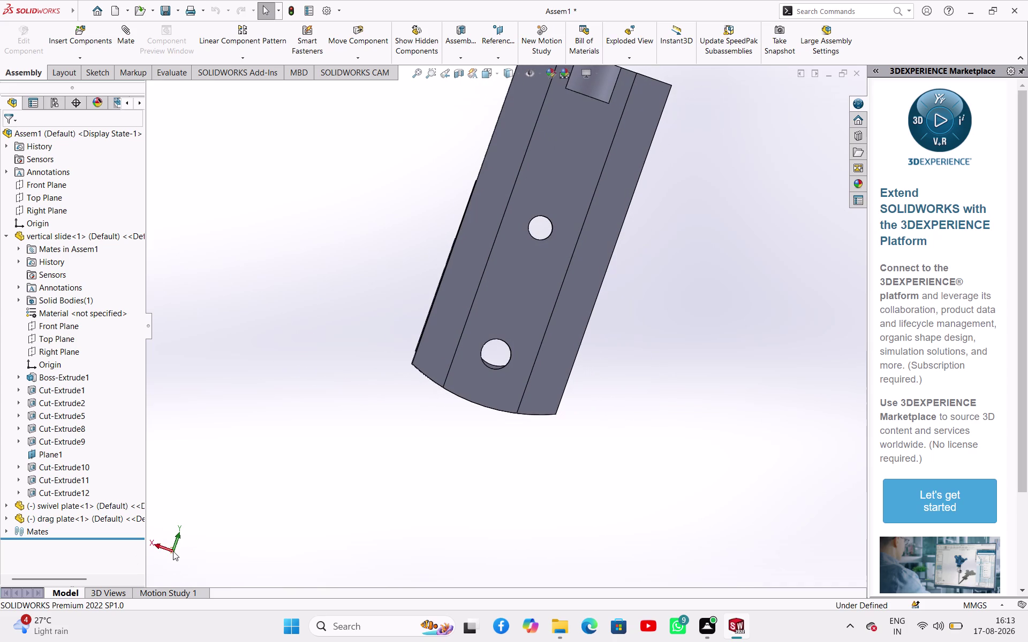
click(161, 550)
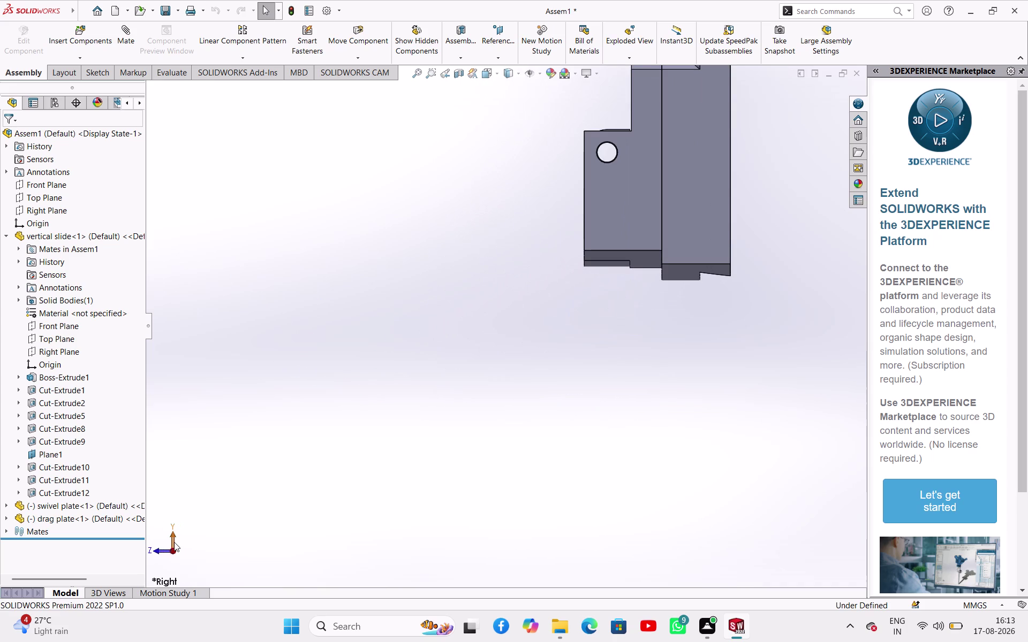
click(174, 542)
click(175, 572)
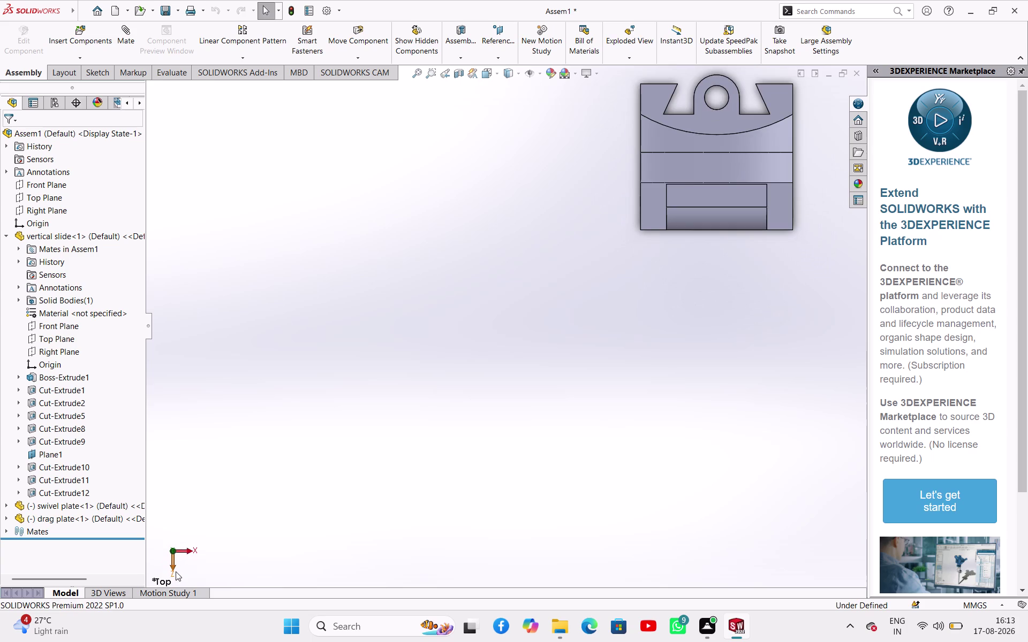
click(563, 480)
Orbit around the joined plates to look into the counterbored hole.
scroll(up, 3)
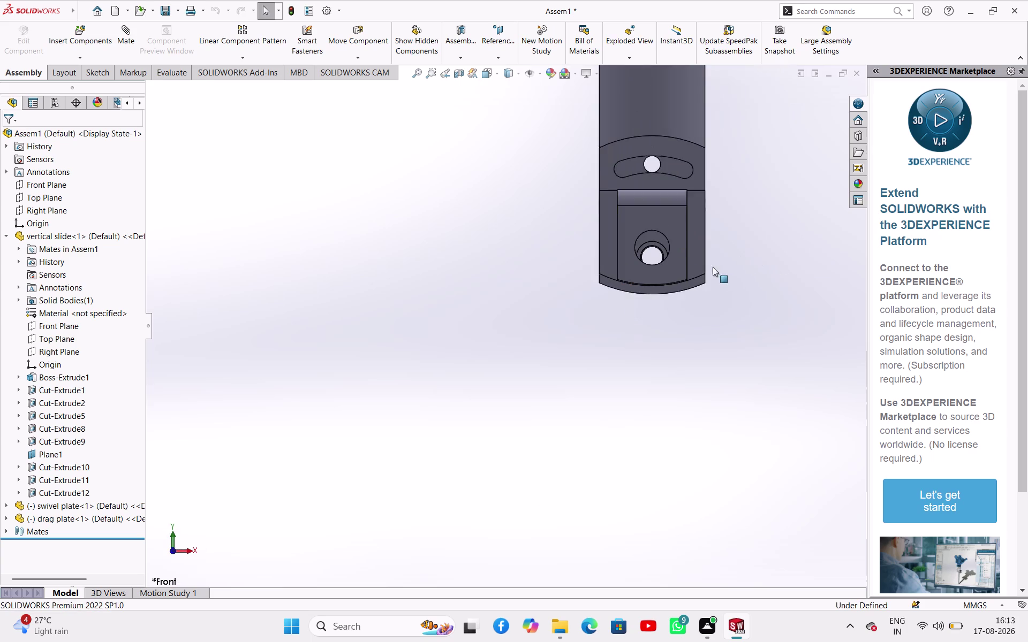
scroll(down, 3)
scroll(down, 3)
middle_drag(763, 369, 686, 389)
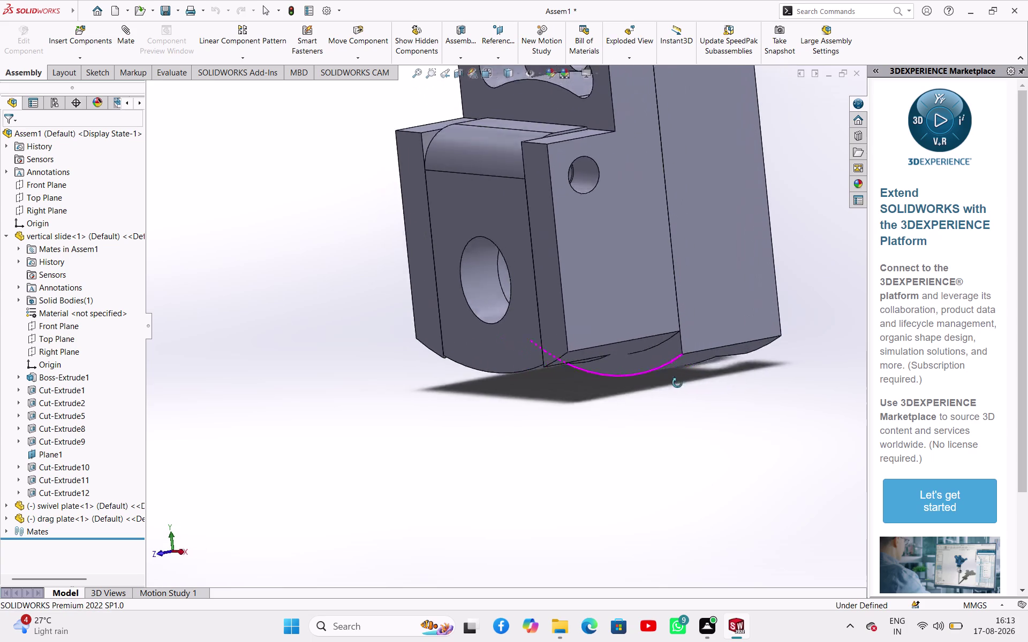
middle_drag(686, 389, 794, 221)
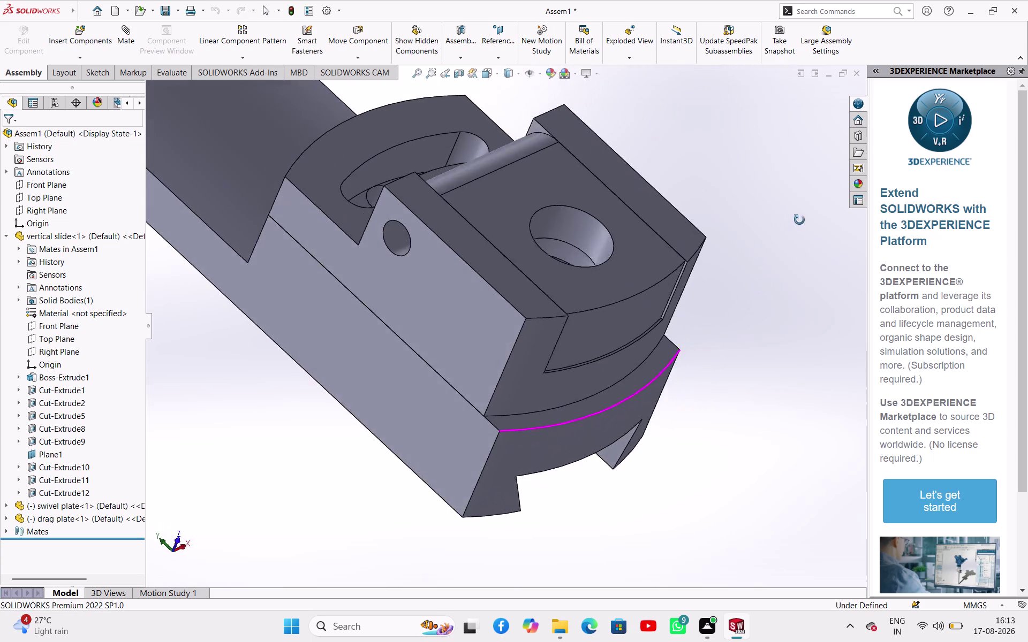
middle_drag(794, 221, 851, 229)
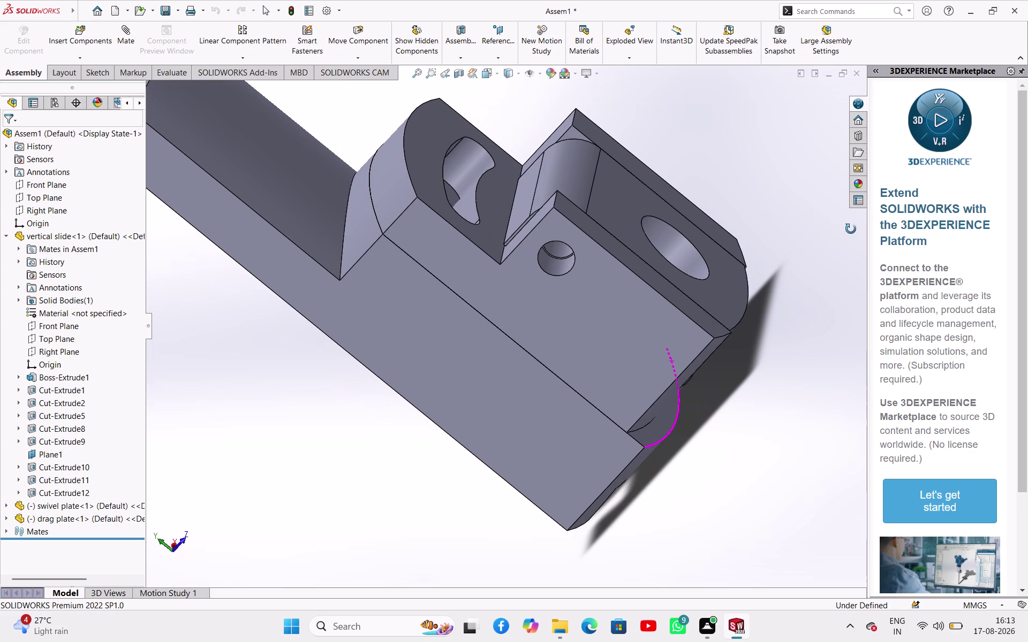
middle_drag(850, 229, 851, 230)
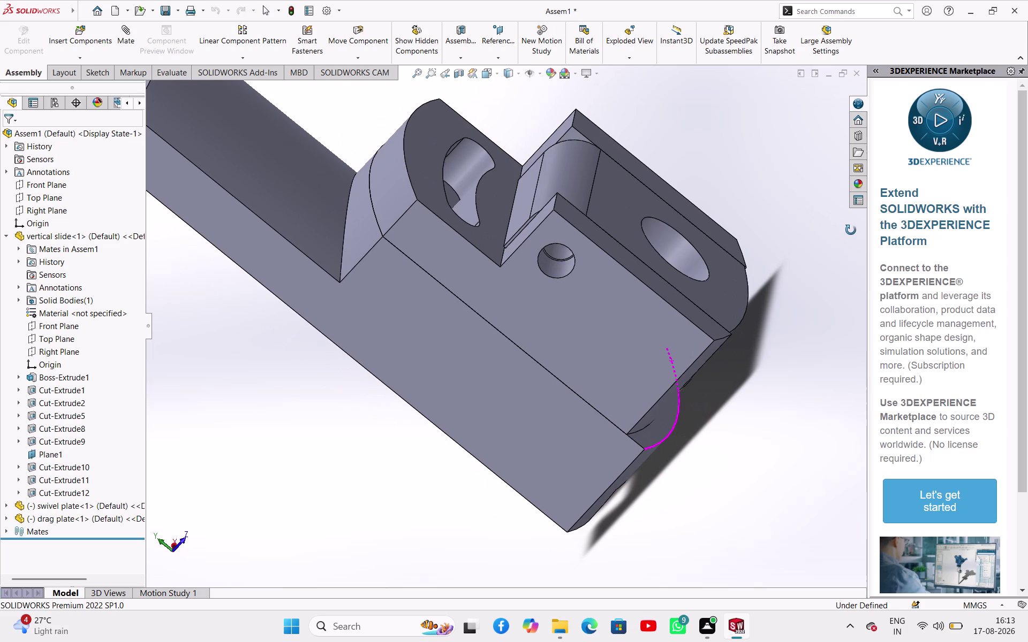
middle_drag(851, 230, 797, 270)
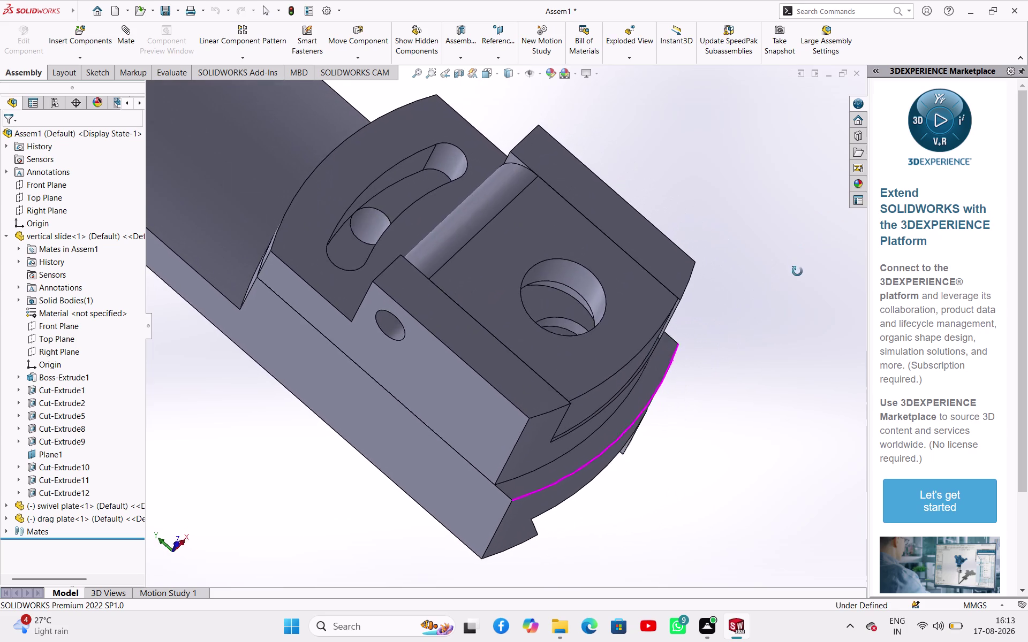
middle_drag(798, 270, 862, 242)
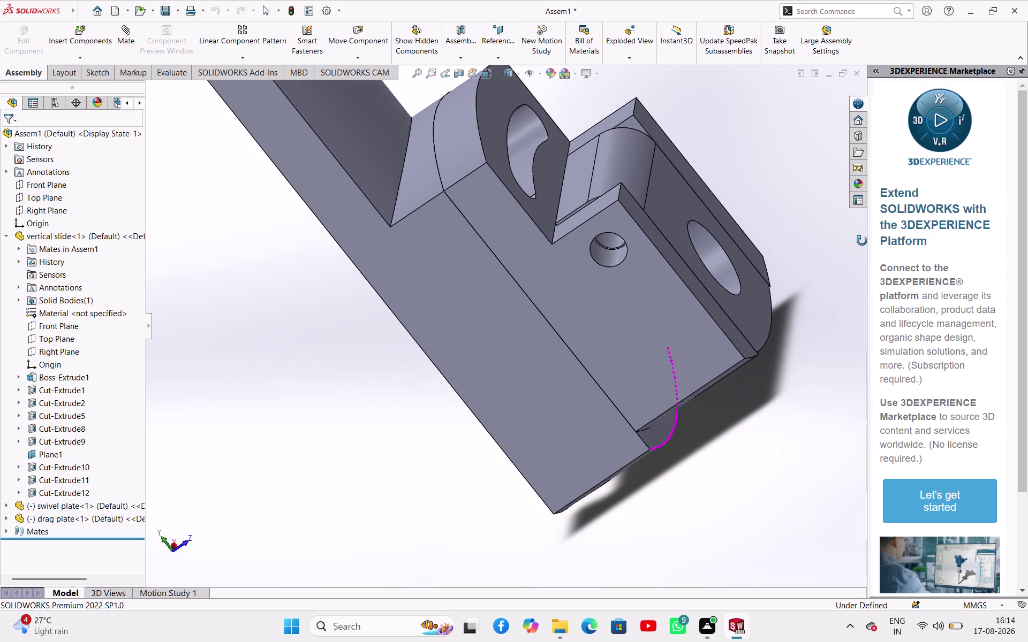
middle_drag(862, 242, 826, 252)
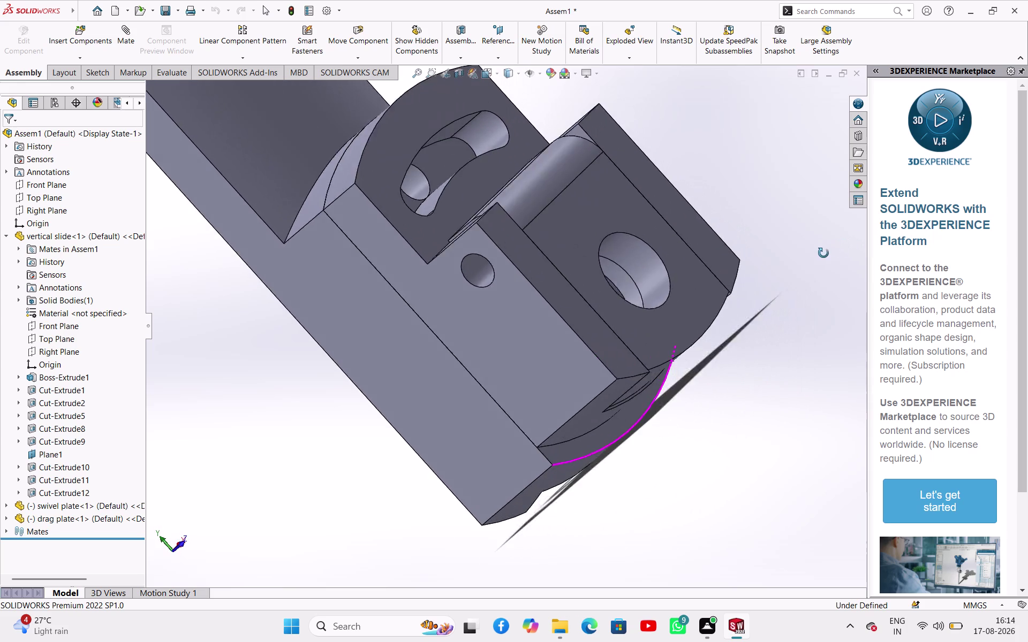
middle_drag(826, 251, 763, 316)
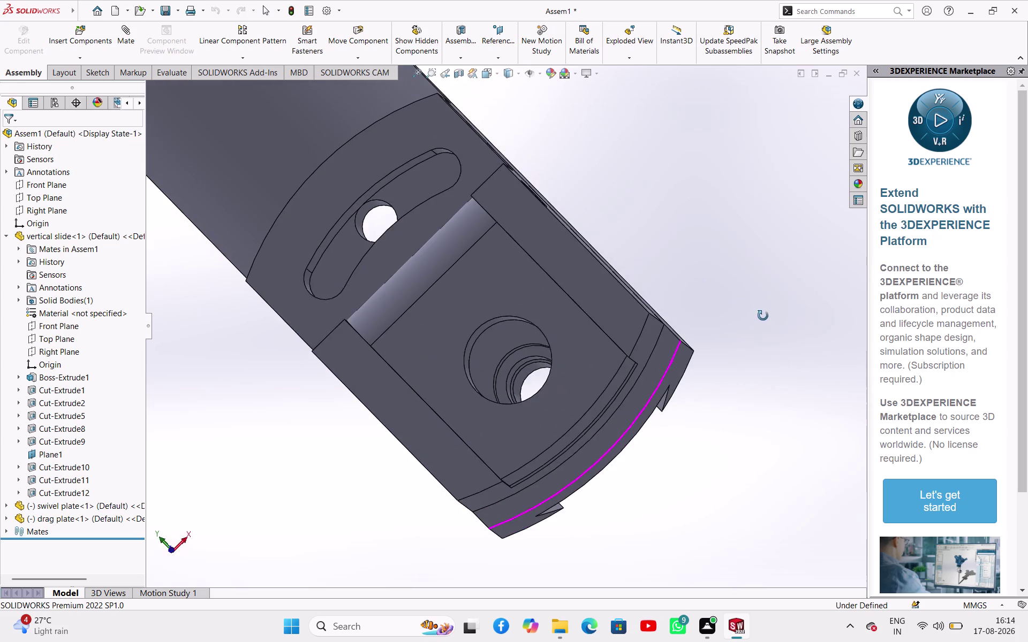
middle_drag(763, 316, 714, 461)
scroll(up, 3)
scroll(up, 3)
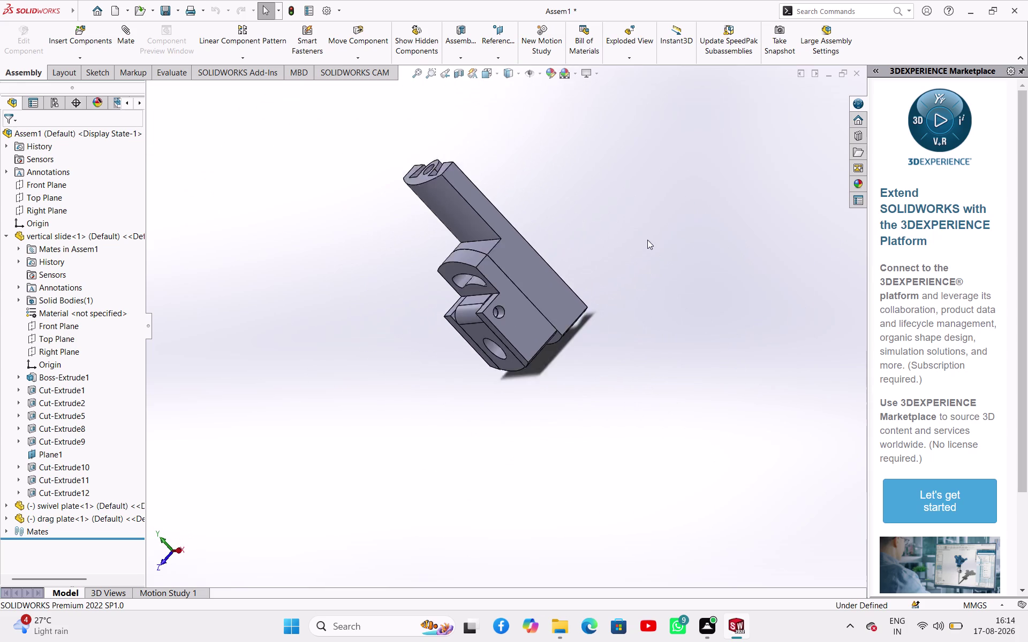
scroll(up, 3)
middle_drag(640, 240, 721, 150)
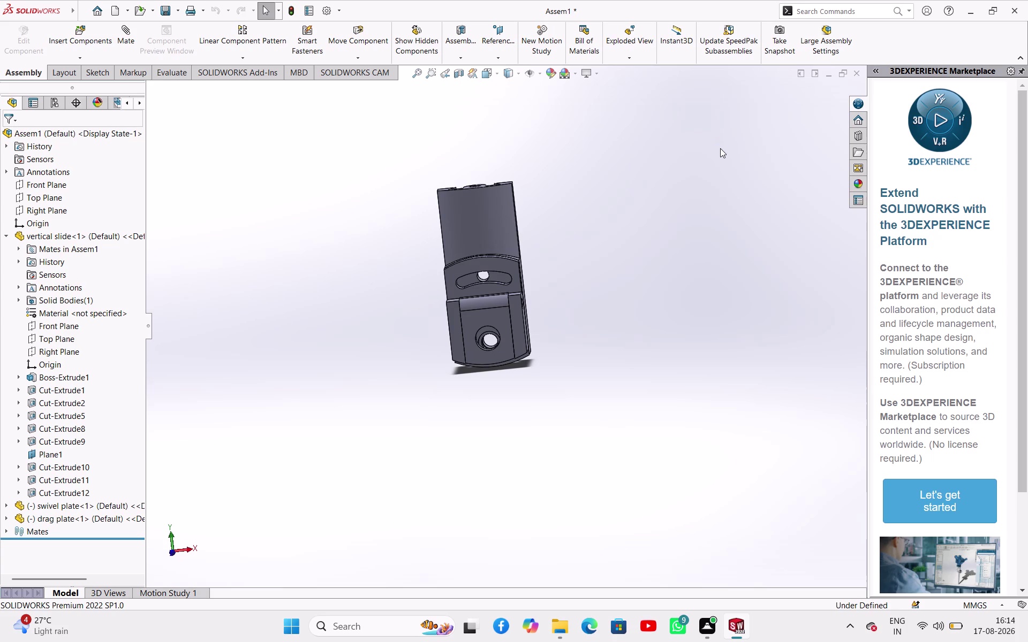
scroll(up, 3)
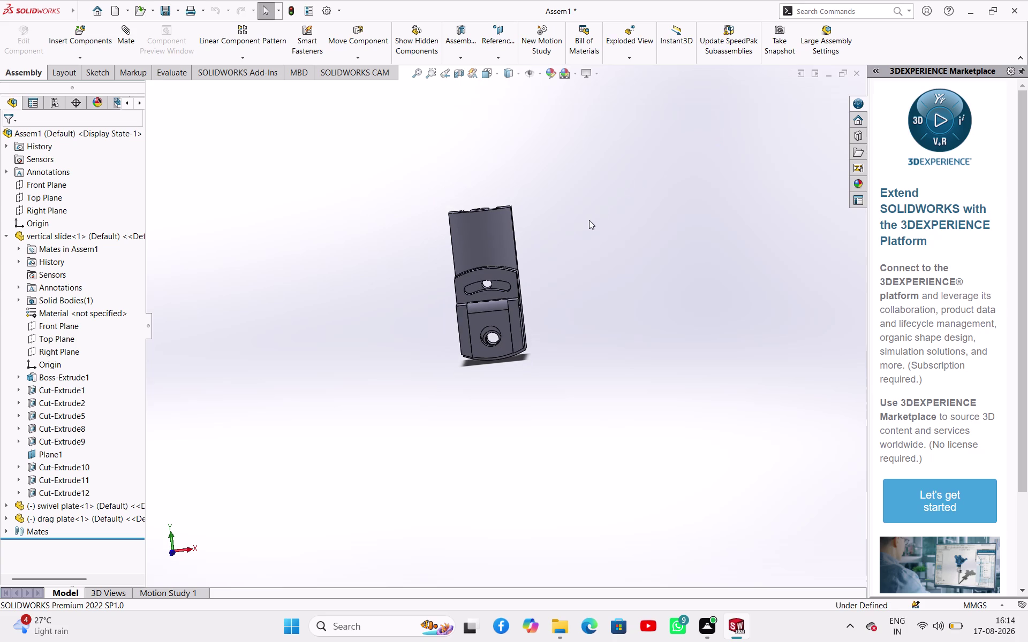
scroll(up, 3)
scroll(up, 3)
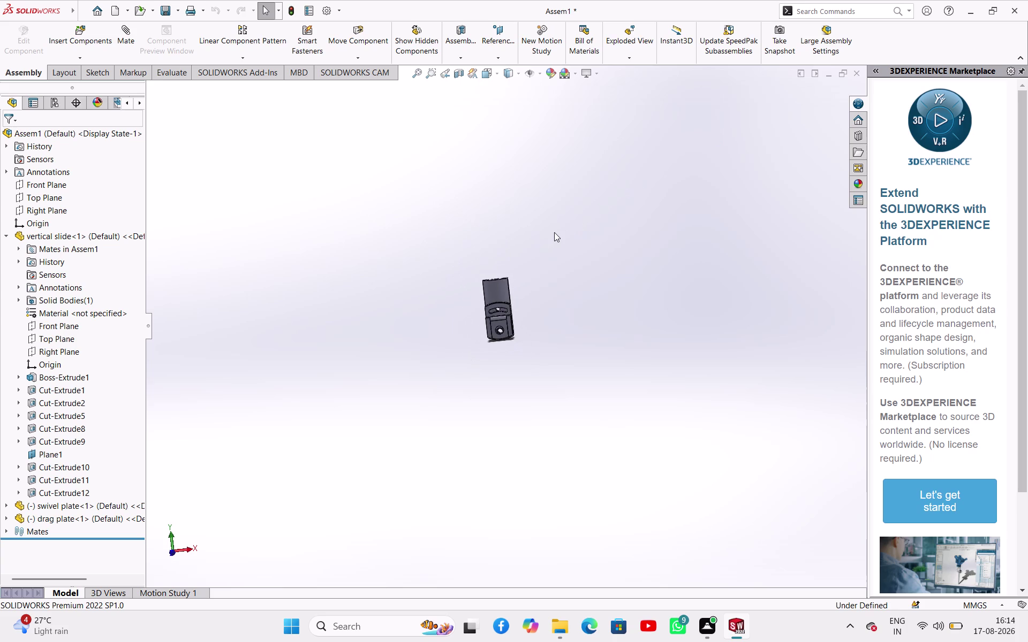
scroll(down, 3)
scroll(up, 3)
scroll(down, 3)
scroll(up, 3)
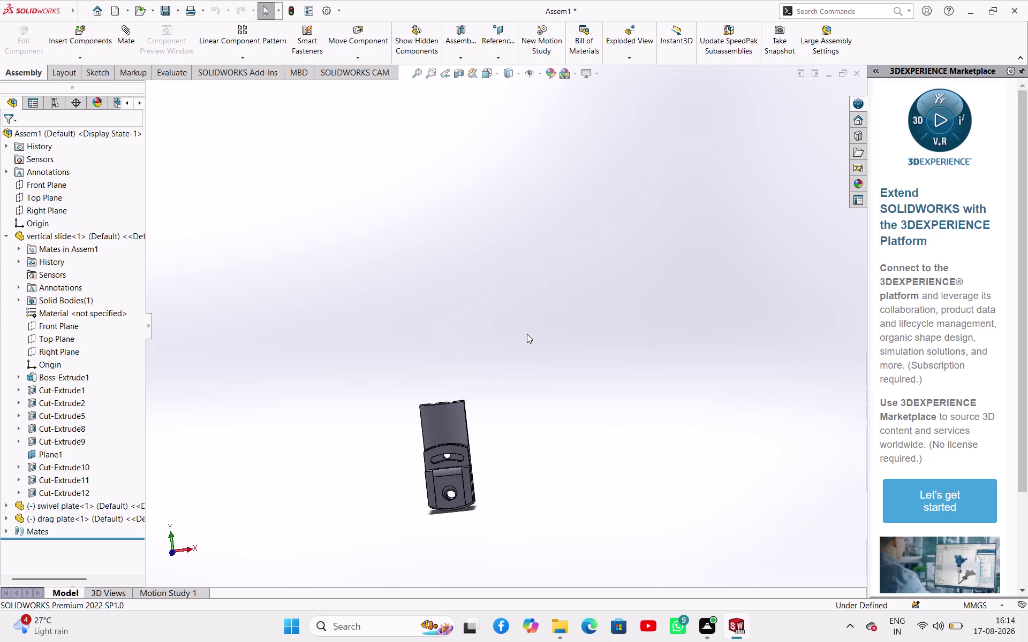
scroll(up, 3)
scroll(down, 3)
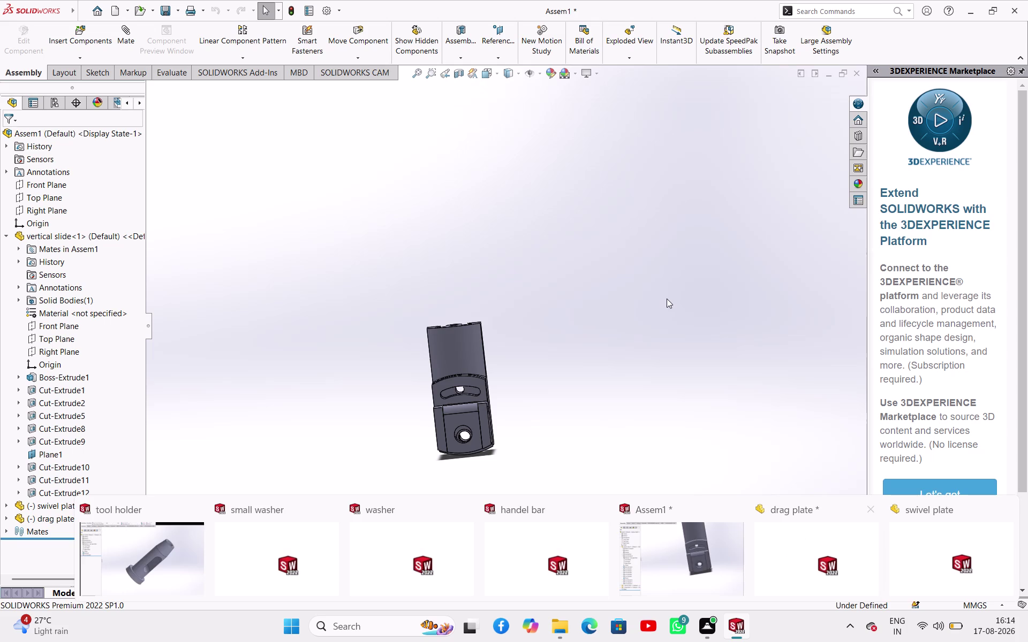
Browse to the 'screw bar' part file and open it for insertion.
click(74, 56)
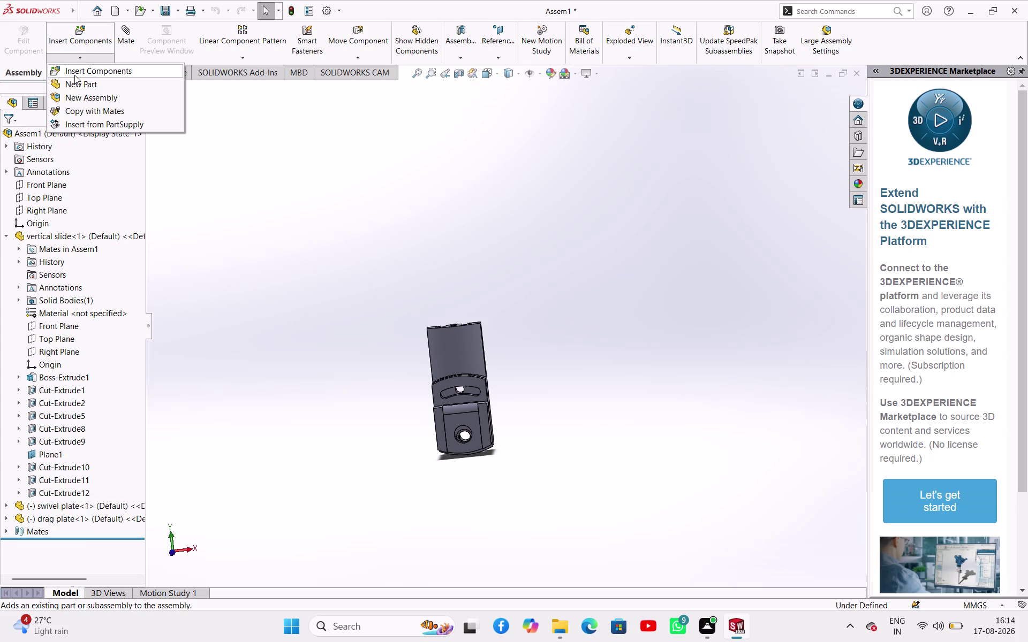
click(74, 75)
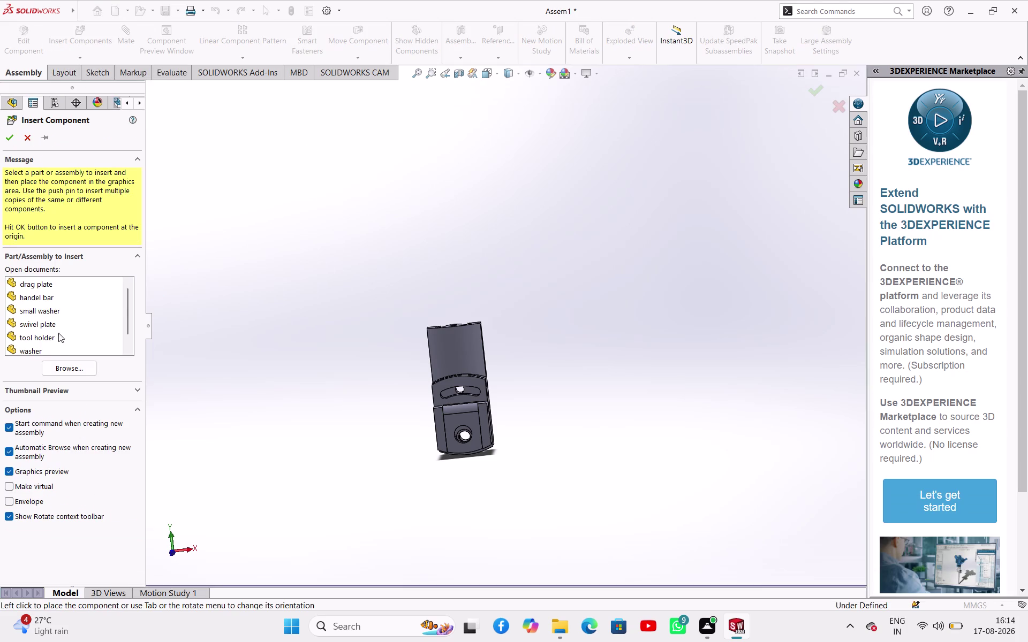
click(66, 369)
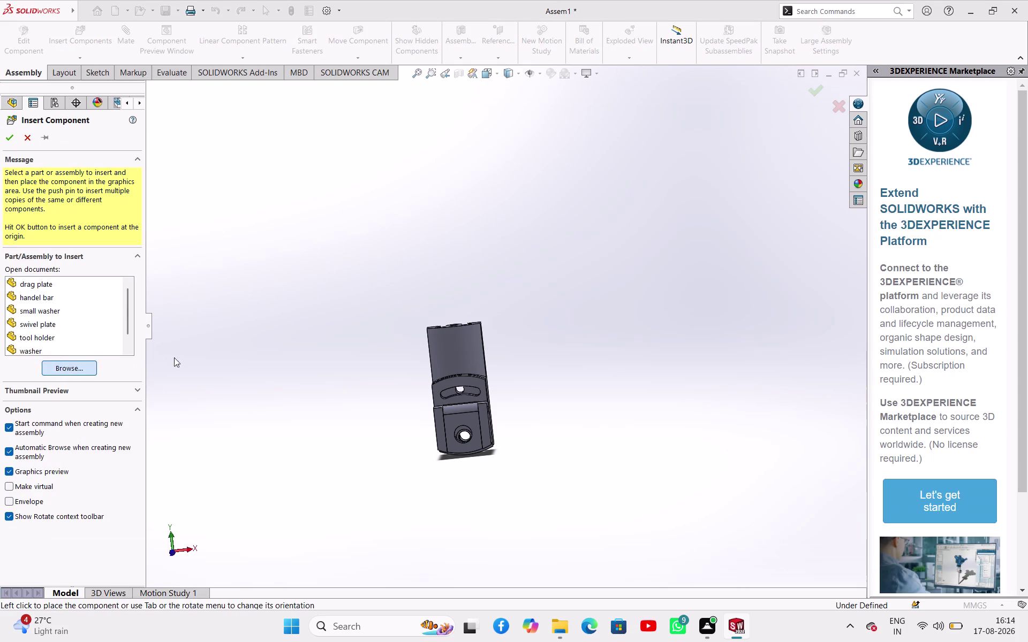
scroll(down, 3)
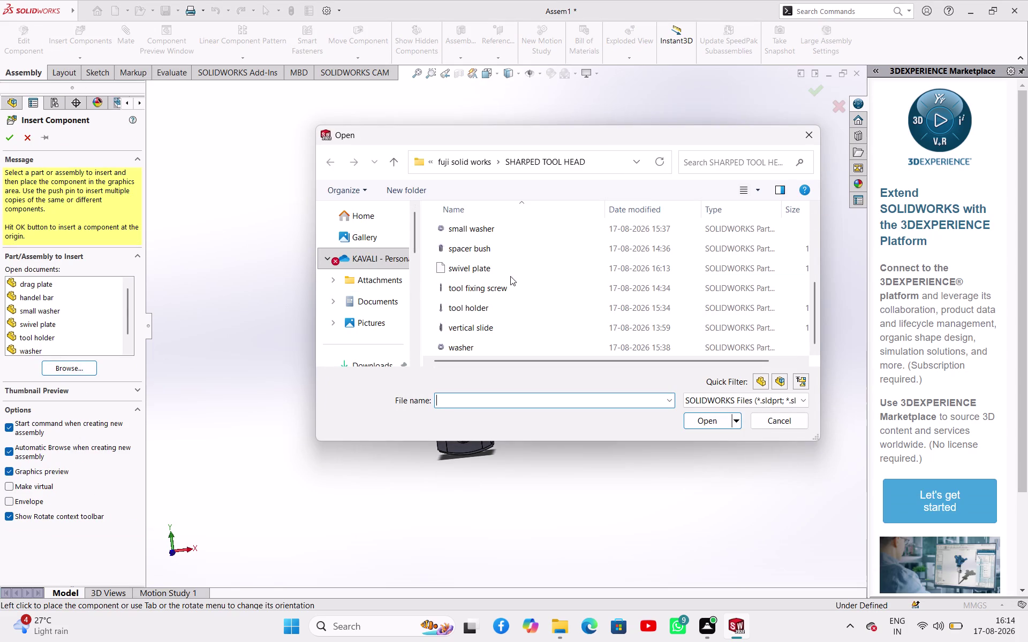
scroll(down, 3)
scroll(down, 3)
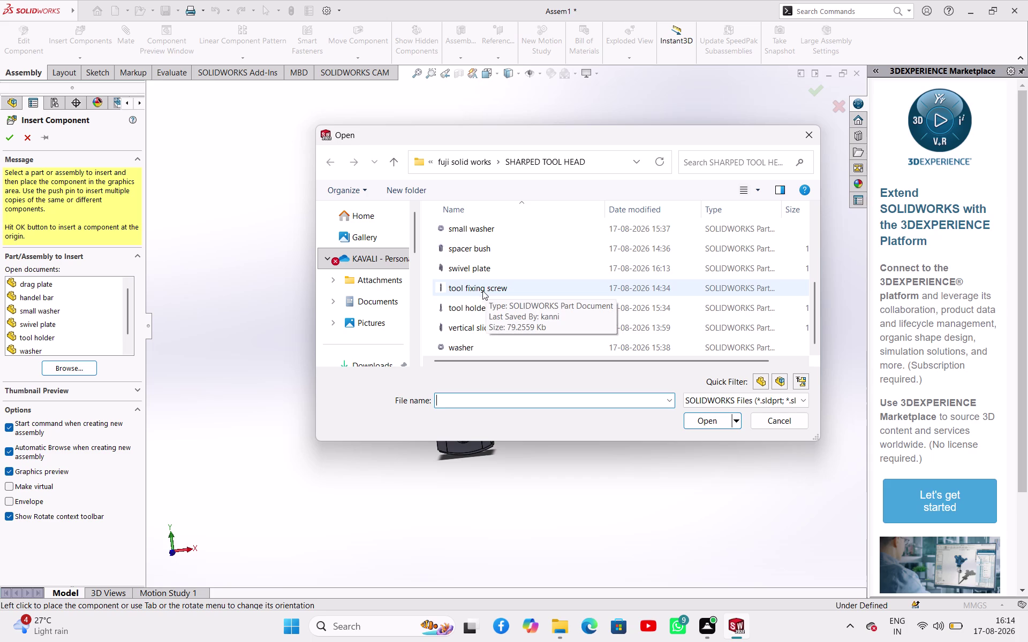
scroll(up, 3)
scroll(up, 3)
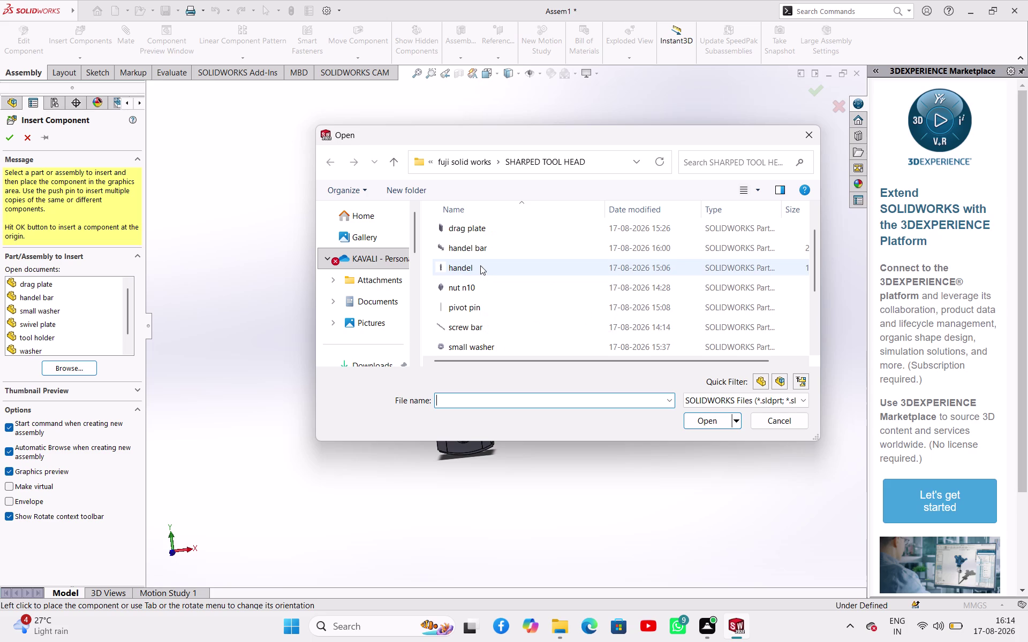
scroll(up, 3)
scroll(up, 3)
scroll(up, 3)
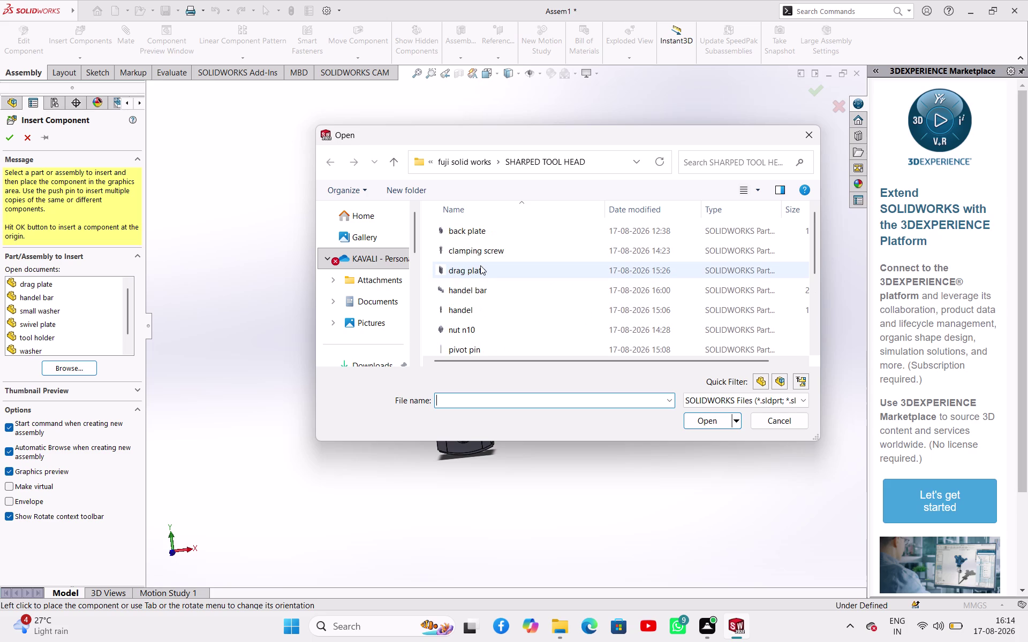
scroll(down, 3)
click(469, 326)
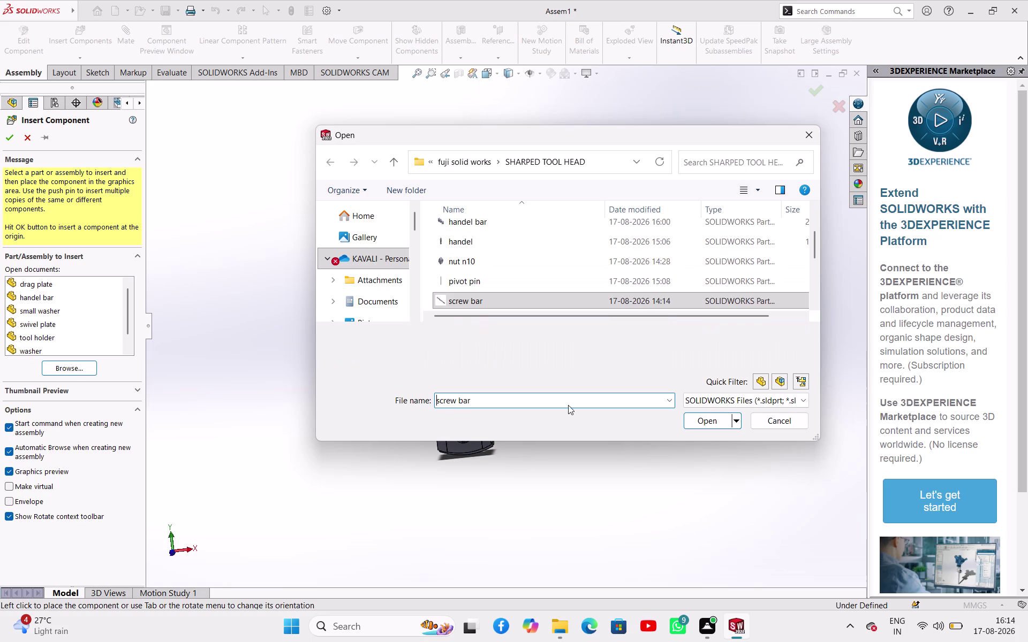
click(709, 421)
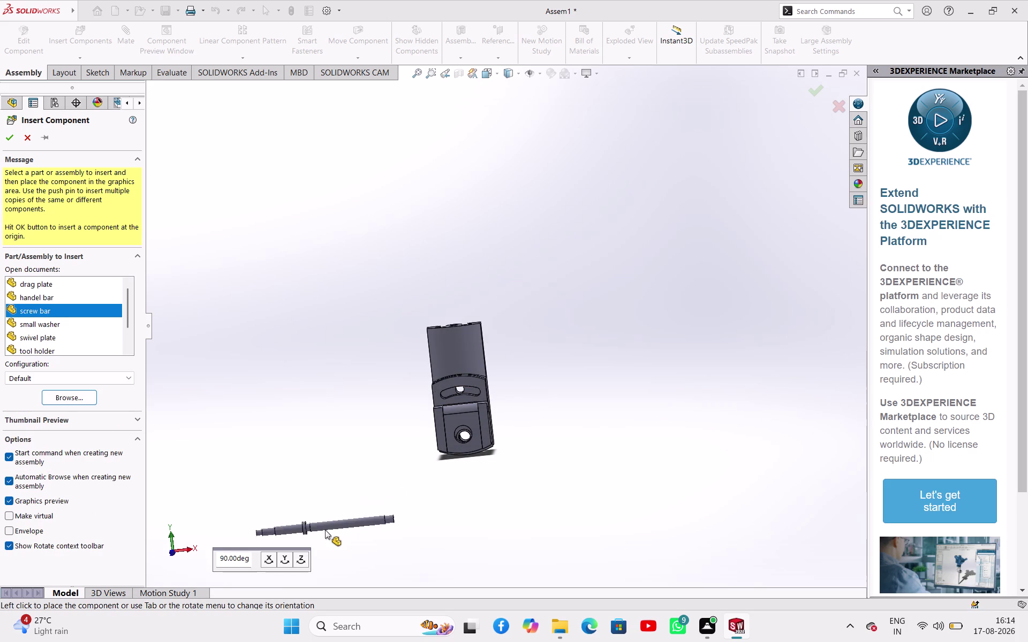
Rotate the screw bar preview upright and place it left of the slide.
click(305, 559)
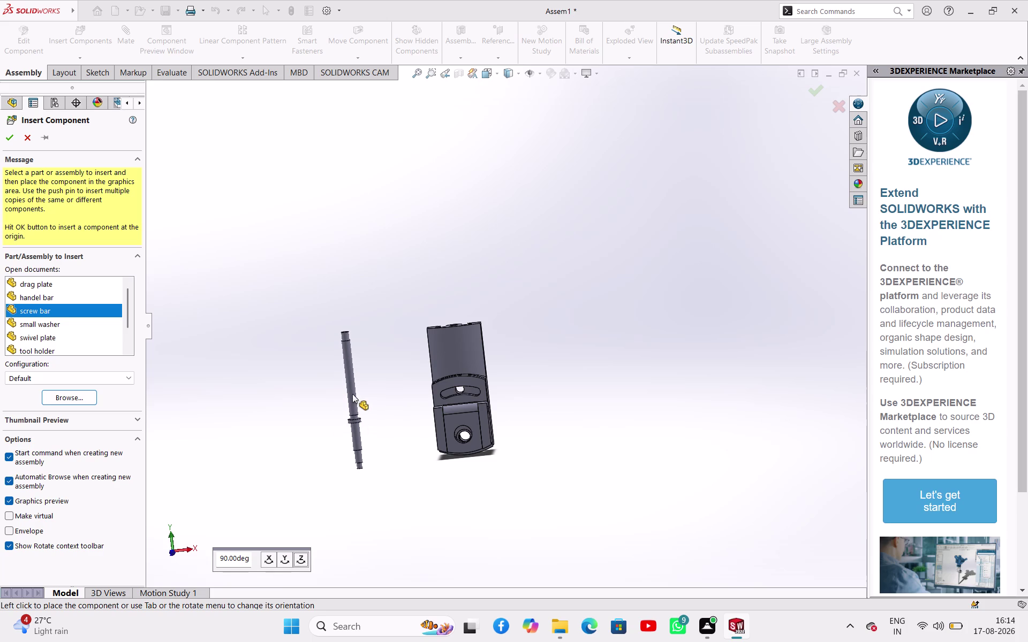
click(298, 561)
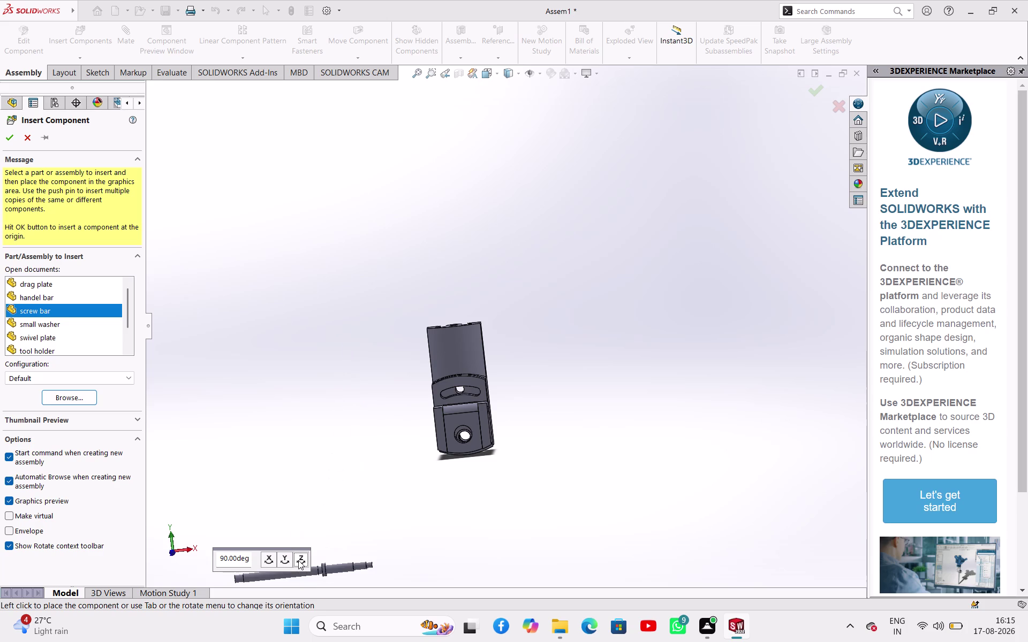
click(305, 560)
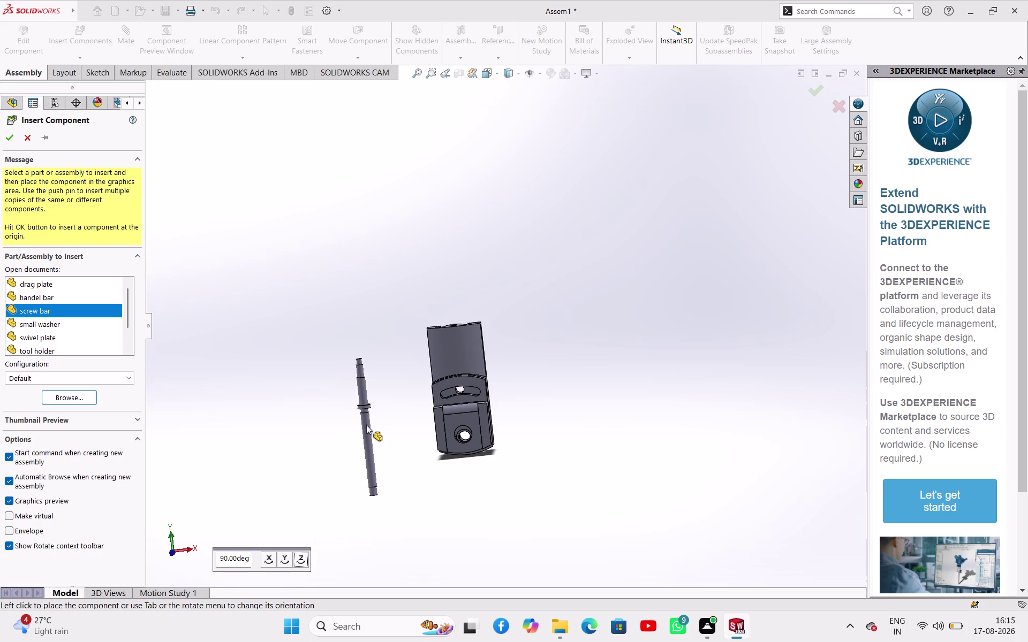
click(350, 408)
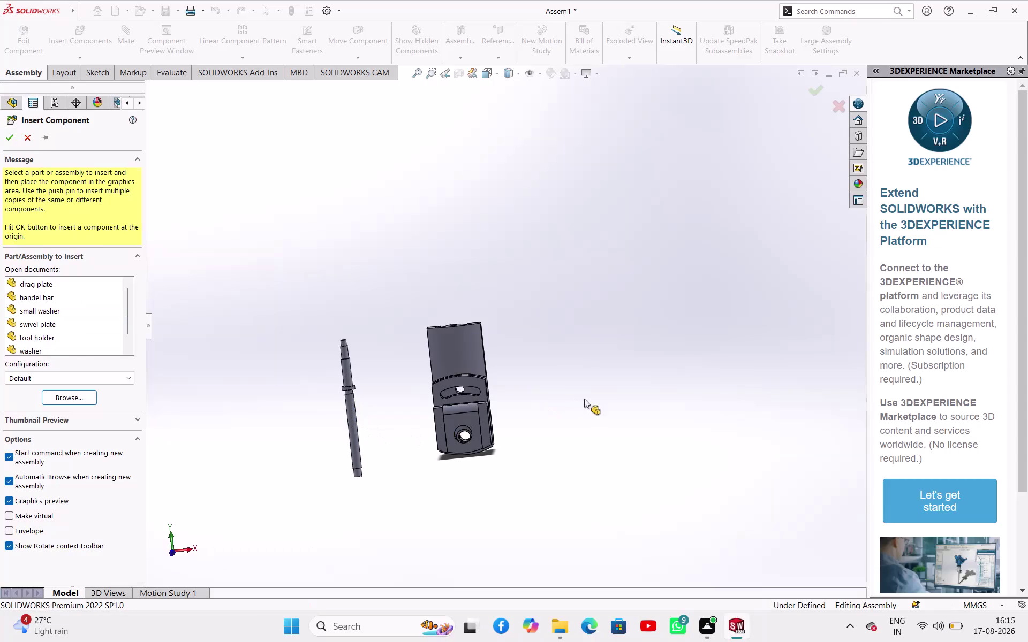
Mate the screw bar's cylindrical face concentric with the vertical slide's hole.
middle_drag(584, 399, 503, 555)
scroll(down, 3)
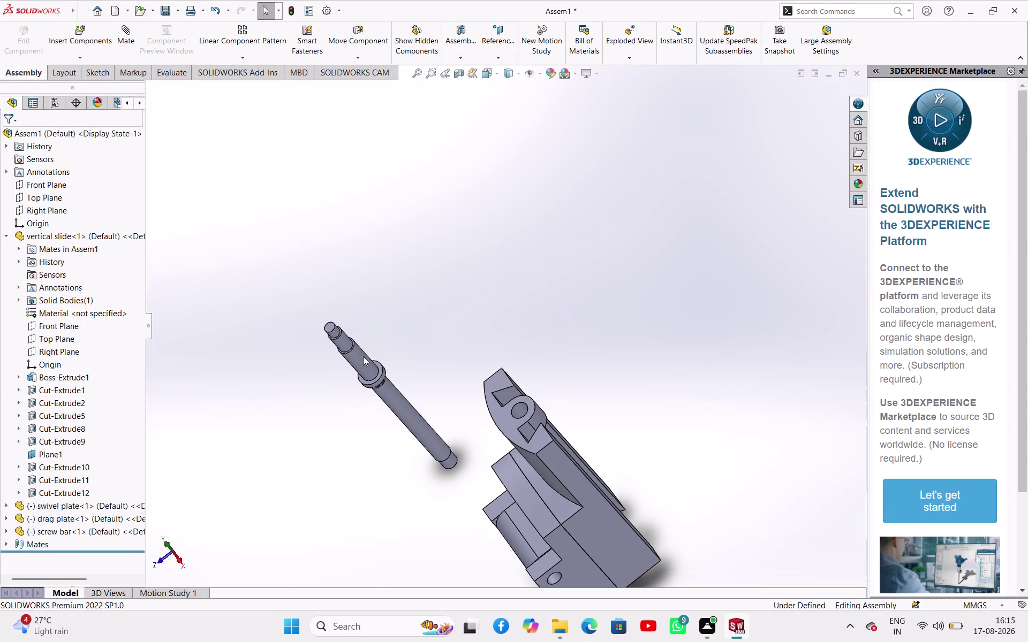
click(360, 360)
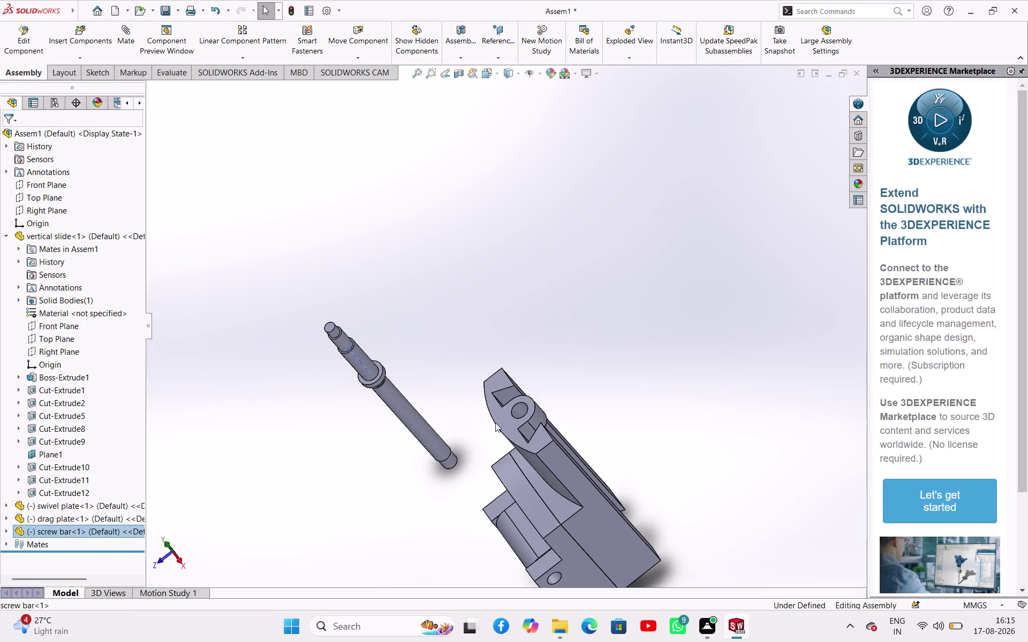
click(476, 323)
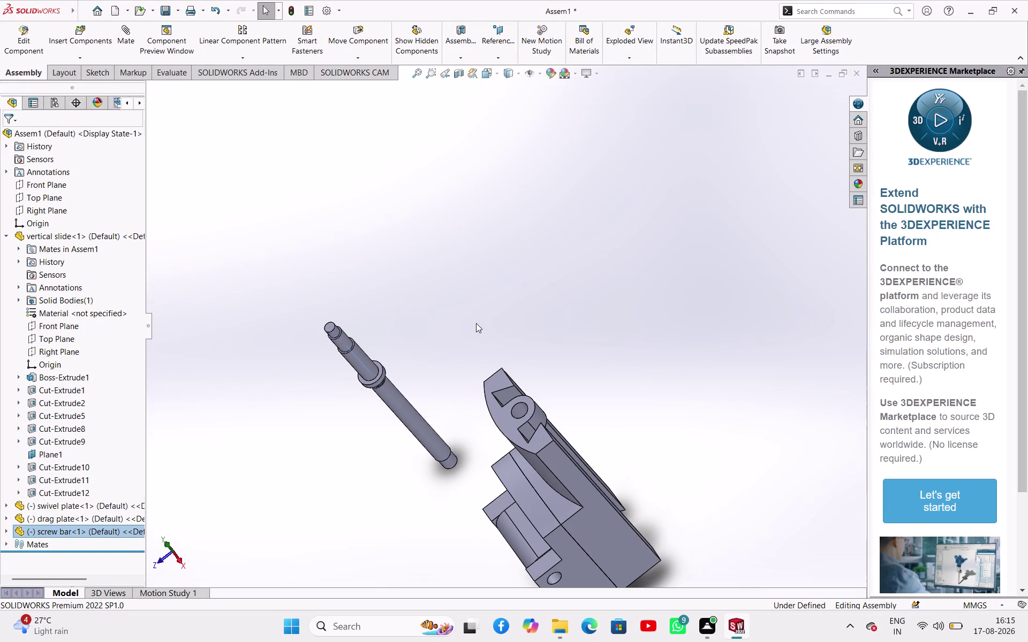
click(364, 354)
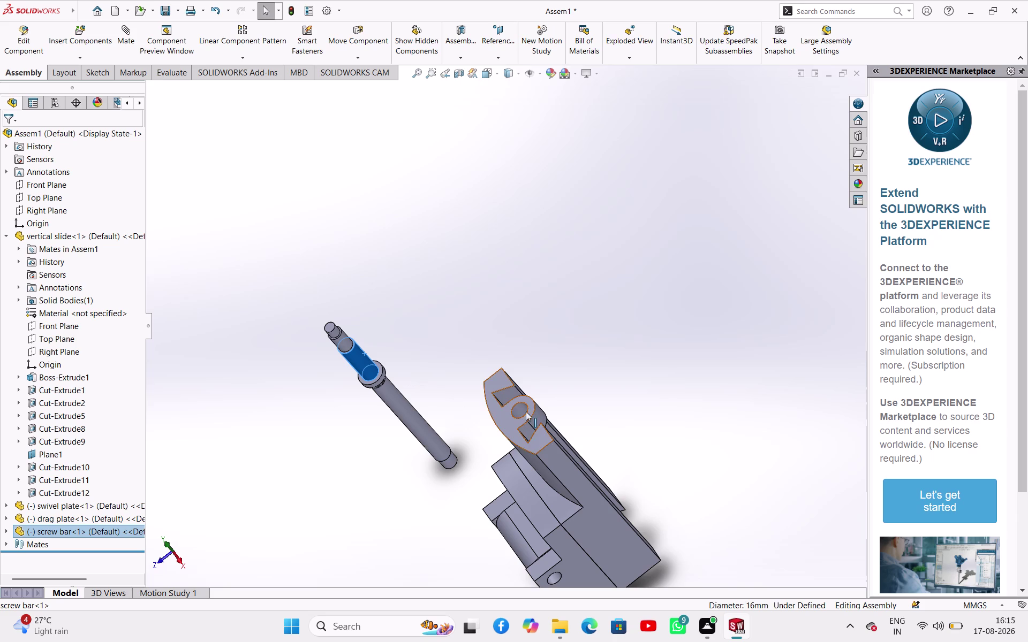
click(521, 408)
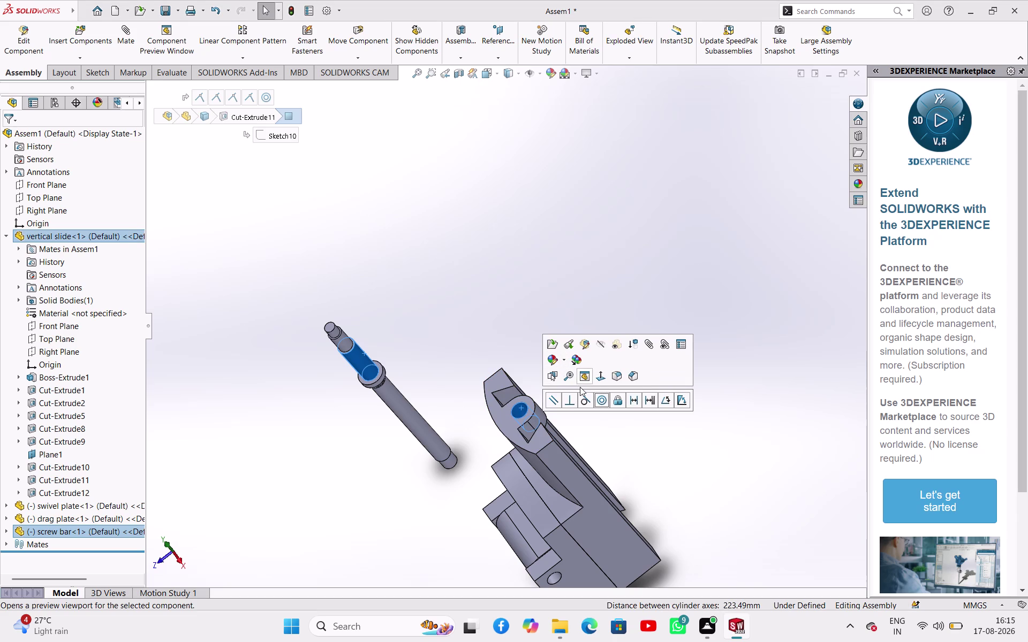
click(601, 402)
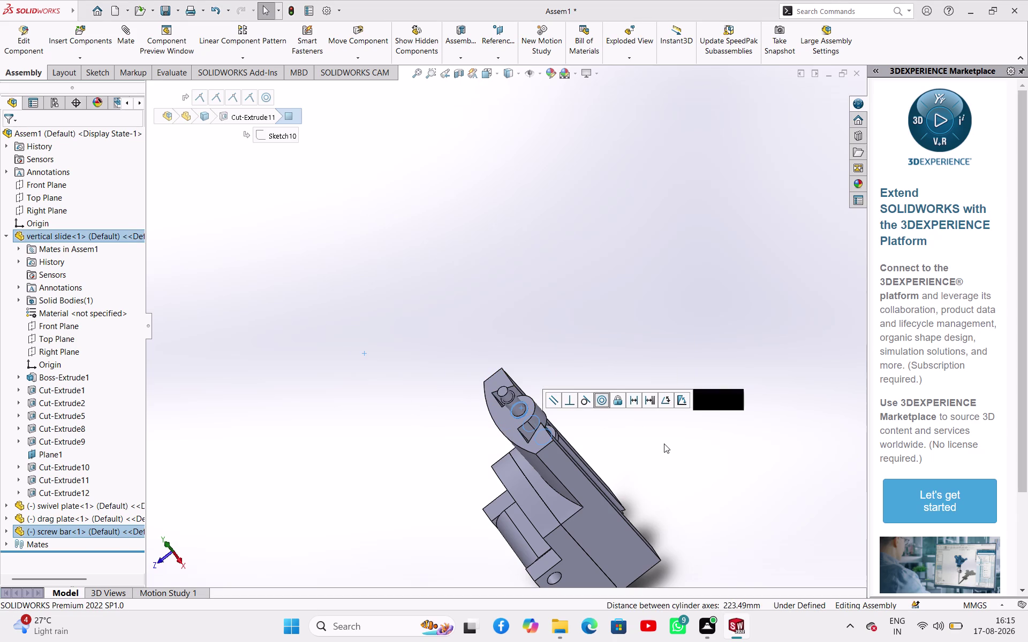
click(664, 444)
Orbit around the slide to check the screw bar's fit in its channel.
middle_drag(679, 460, 702, 360)
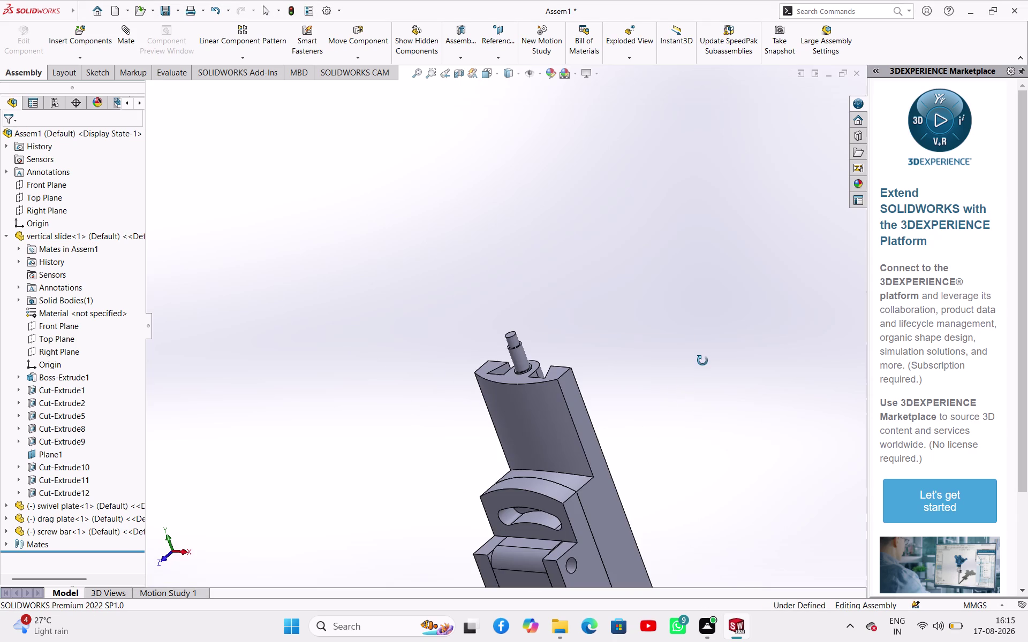
middle_drag(703, 360, 717, 340)
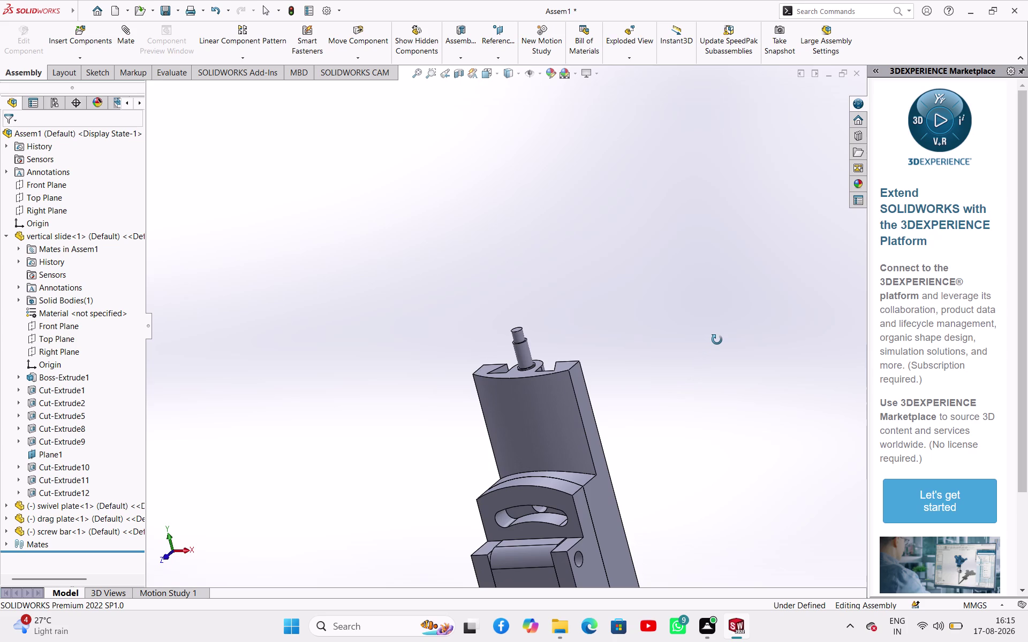
middle_drag(717, 340, 753, 343)
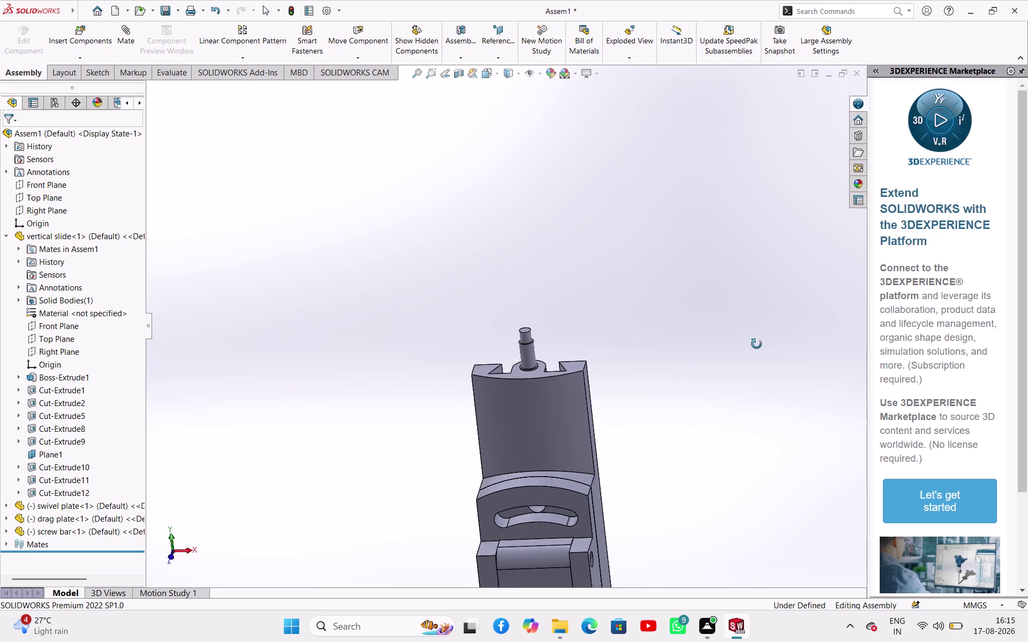
middle_drag(752, 344, 685, 577)
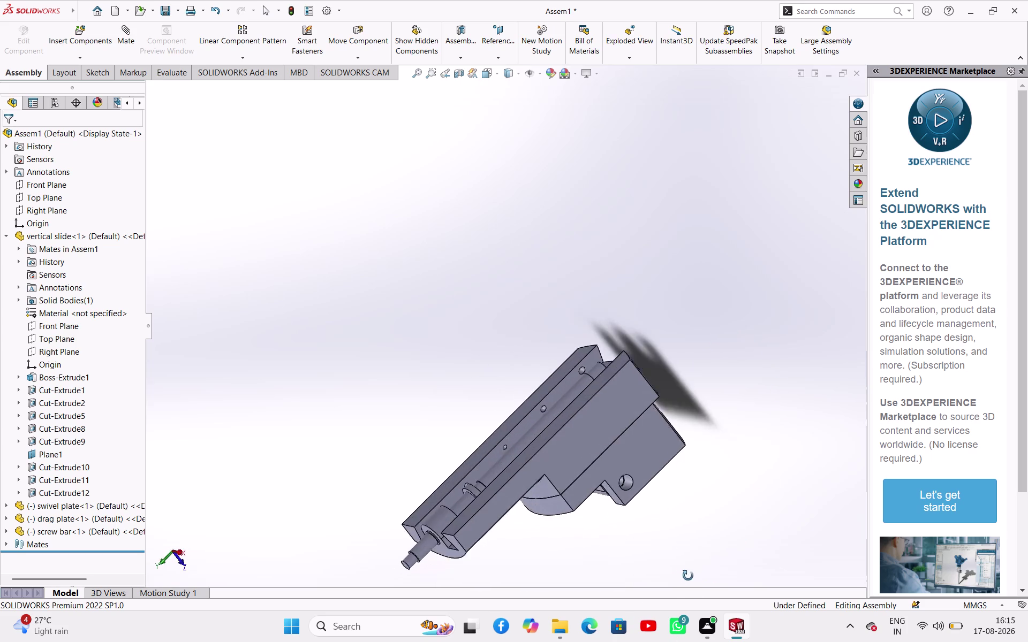
middle_drag(685, 577, 555, 641)
middle_drag(612, 234, 751, 369)
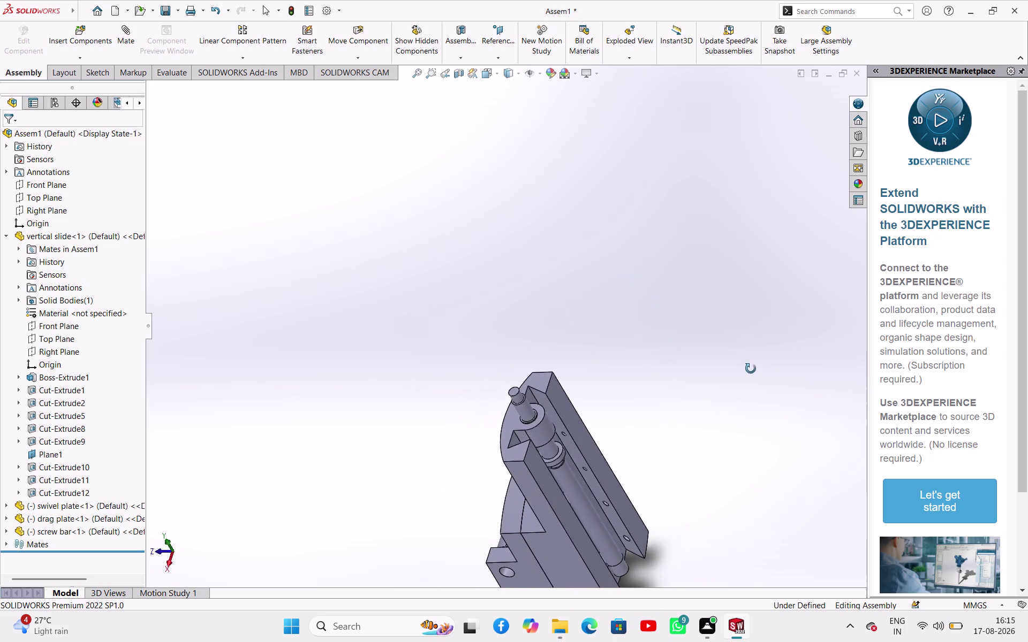
middle_drag(751, 369, 809, 294)
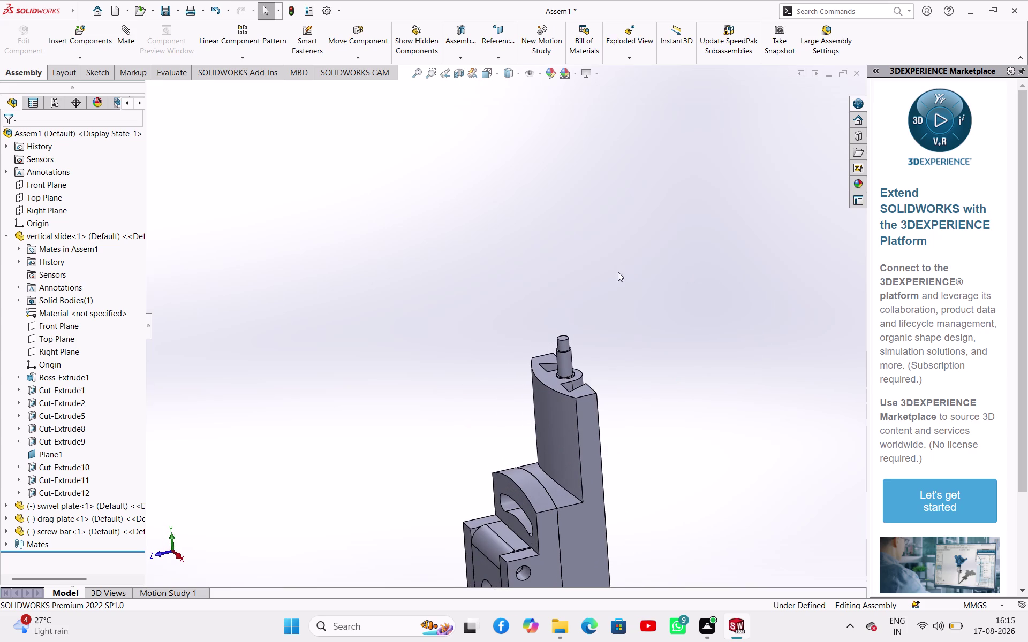
scroll(down, 3)
scroll(up, 3)
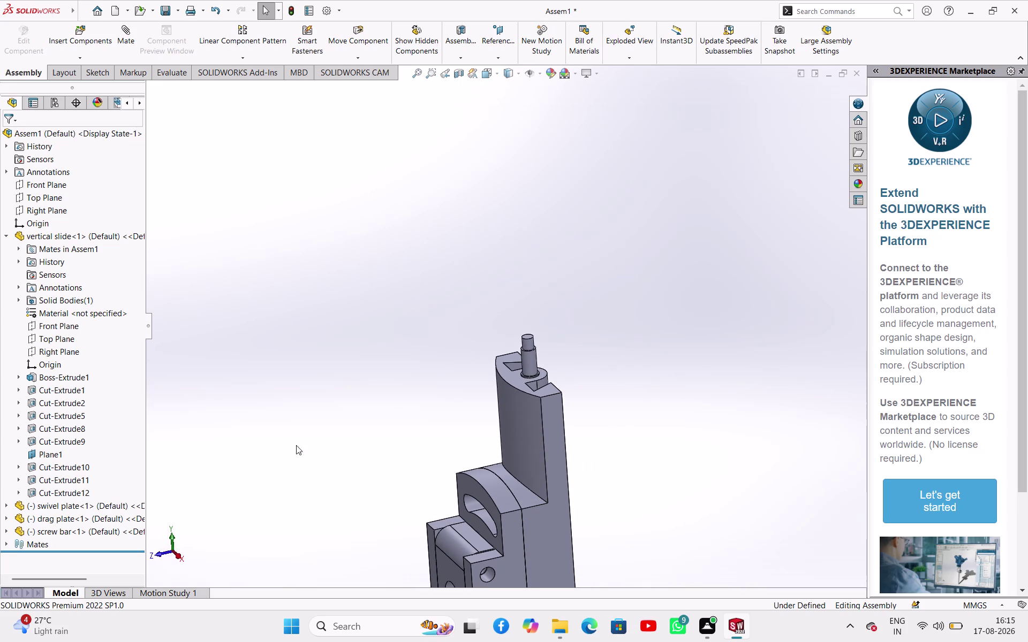
click(76, 58)
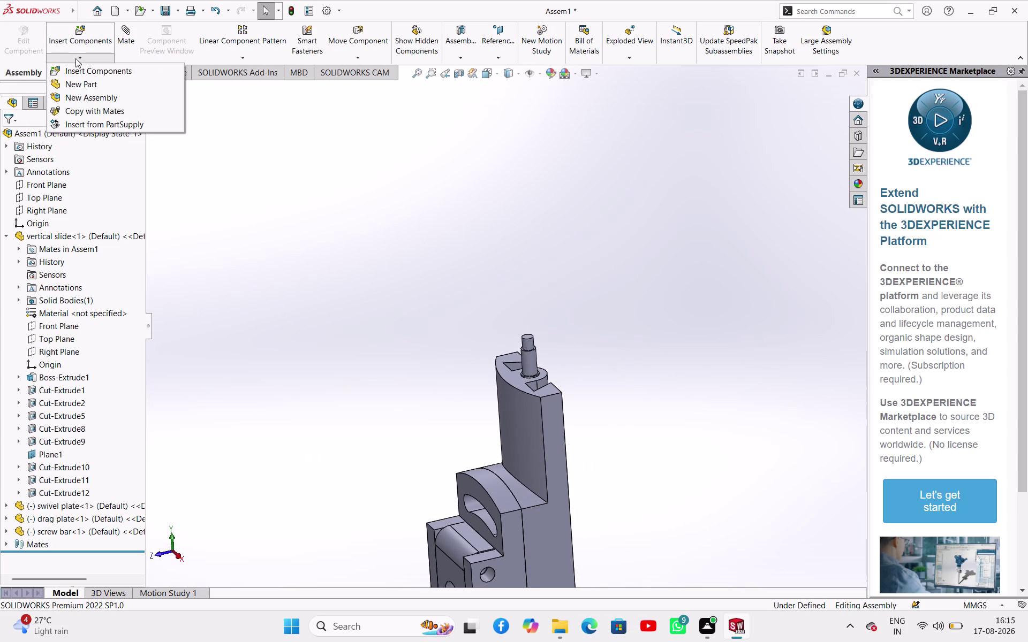
Insert the 'spacer bush' part and place it near the top of the slide.
click(96, 71)
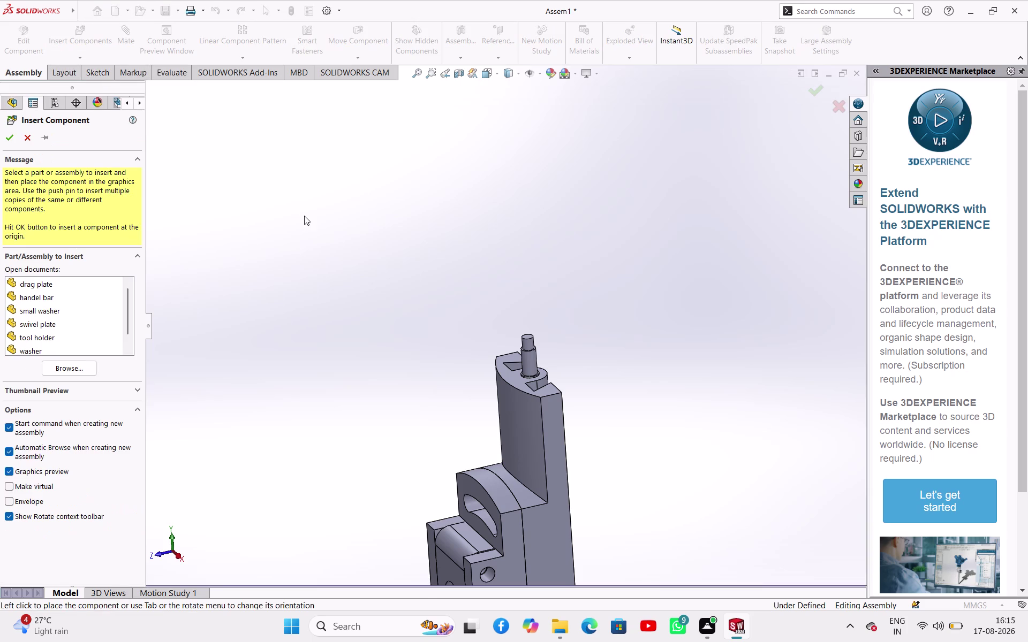
click(92, 368)
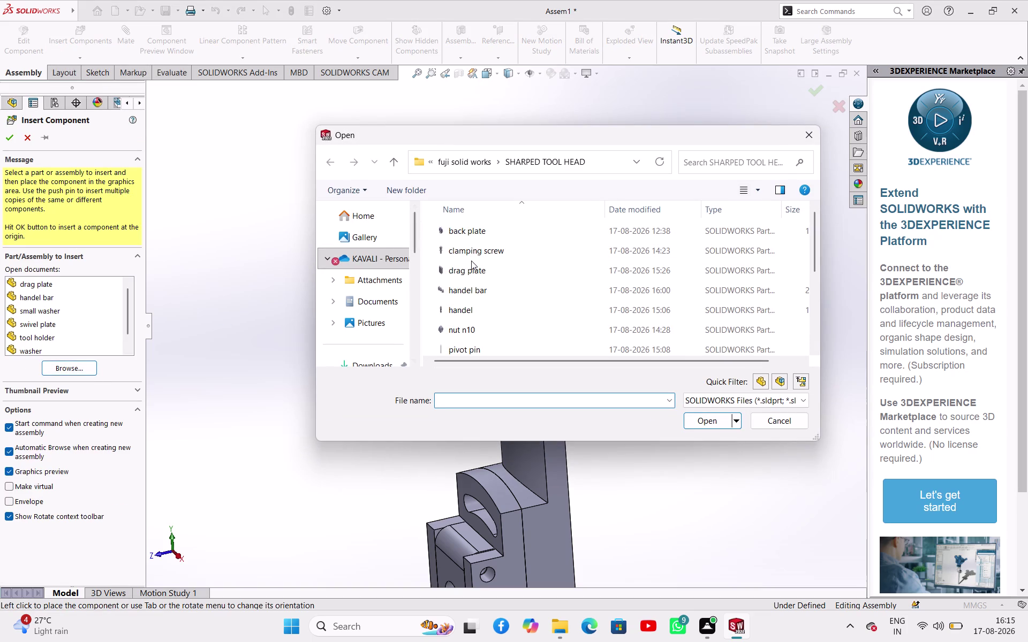
scroll(down, 3)
scroll(down, 3)
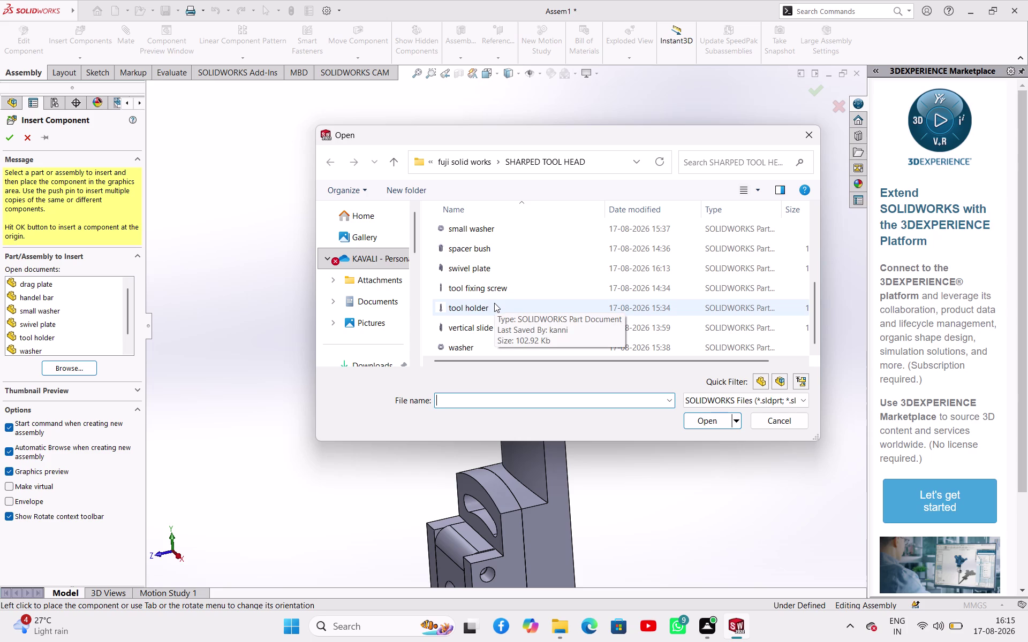
click(502, 247)
click(696, 420)
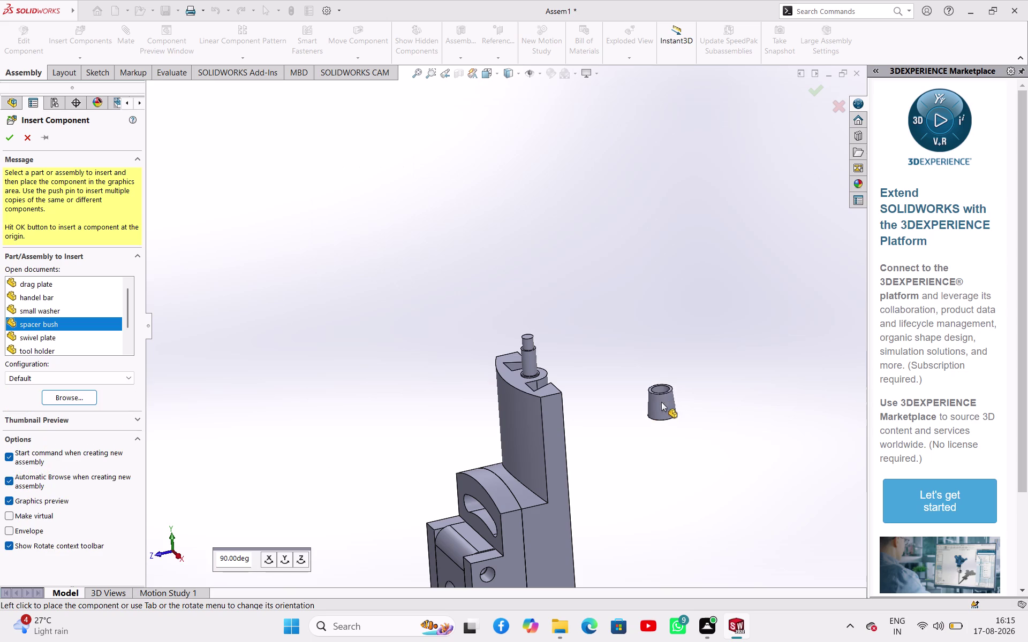
click(444, 350)
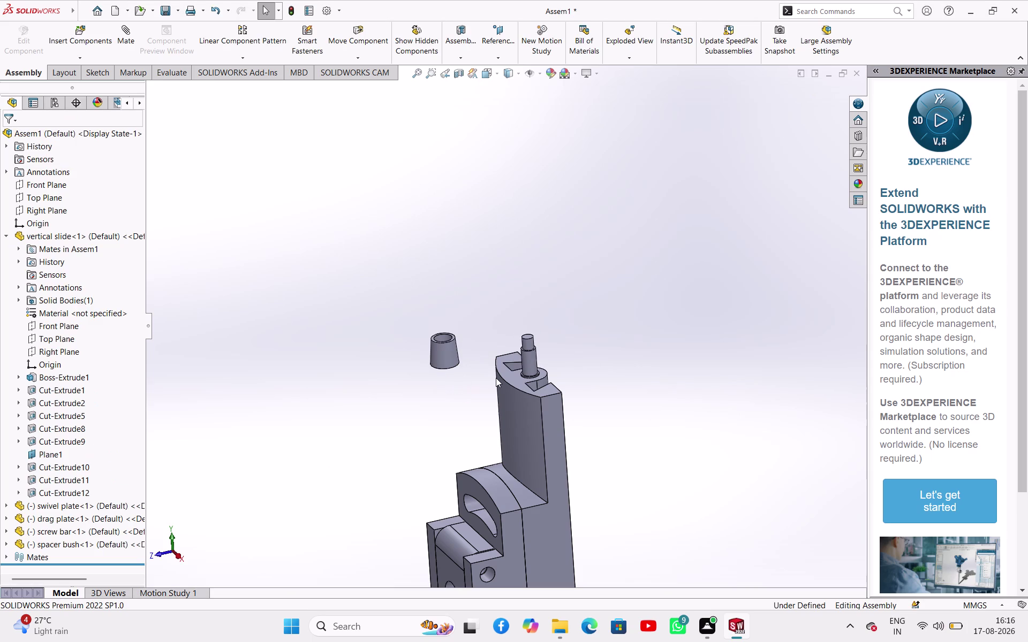
Make the spacer bush's bore concentric with the screw bar's cylinder.
scroll(down, 3)
click(434, 311)
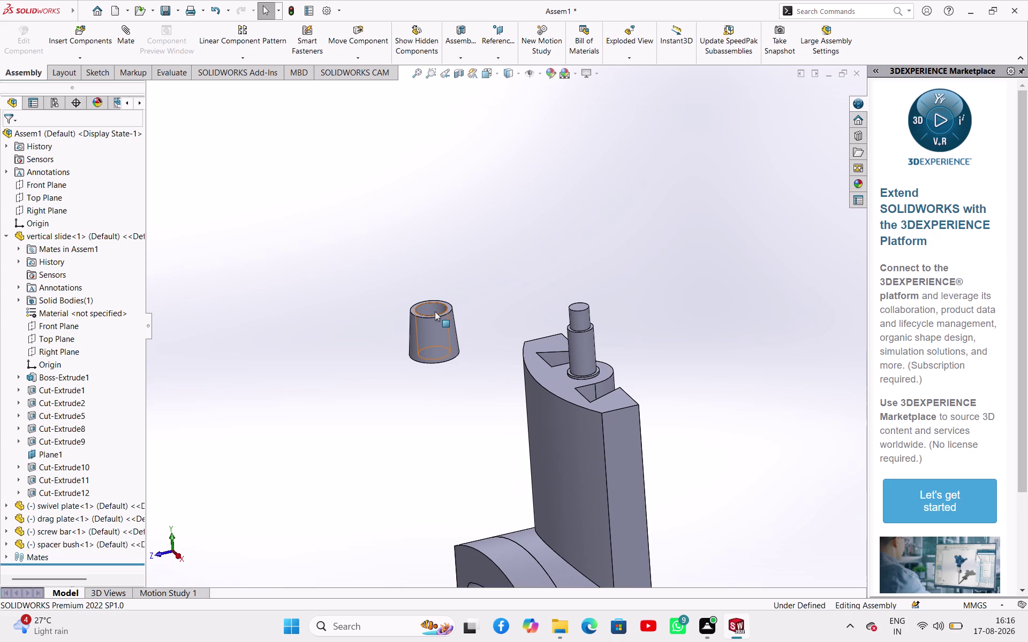
click(583, 357)
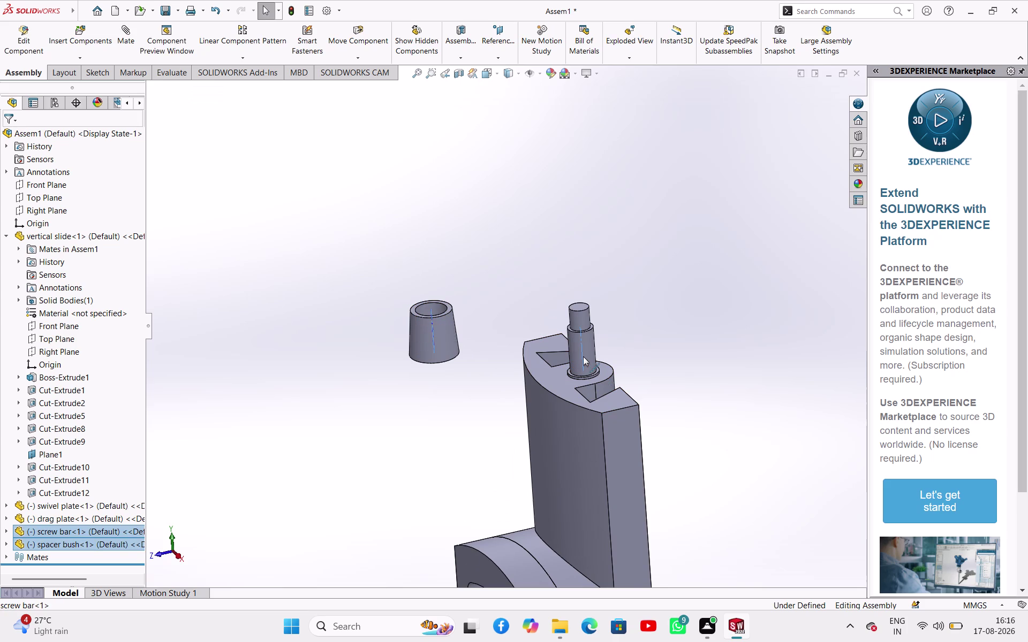
click(655, 253)
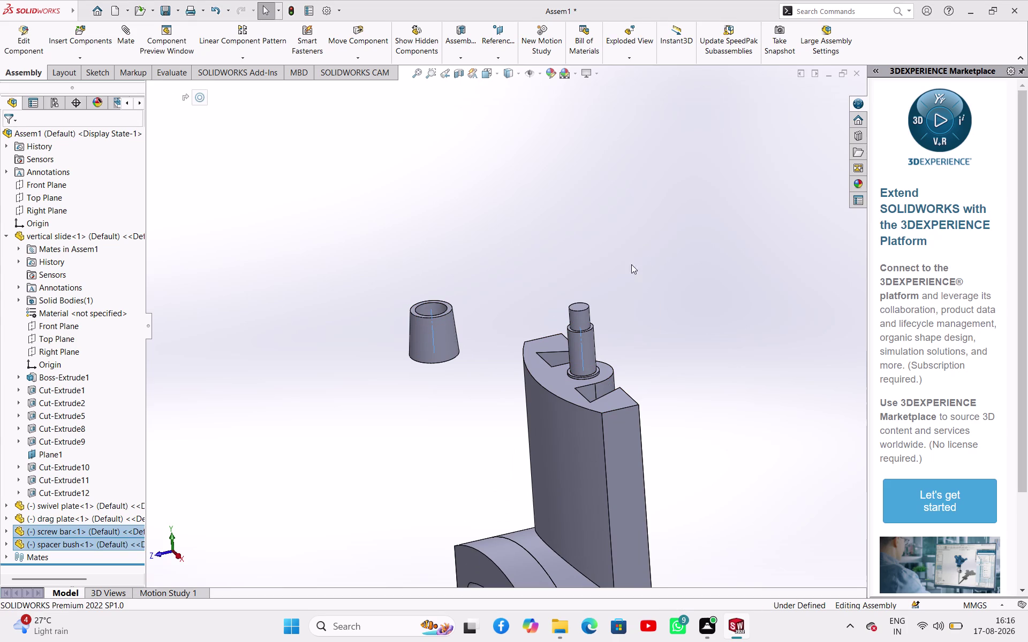
click(448, 341)
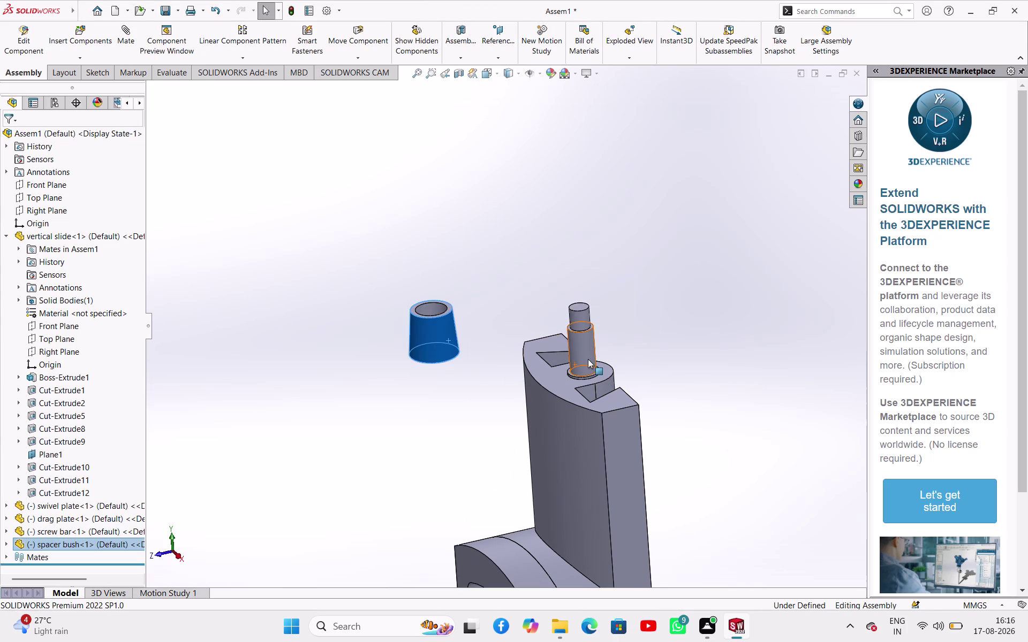
click(587, 359)
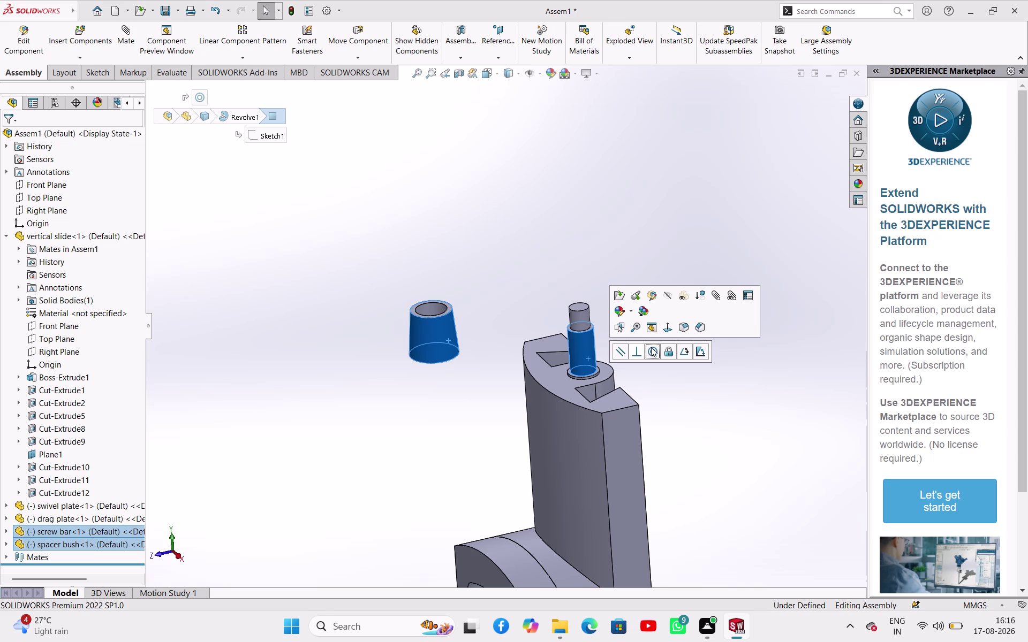
click(651, 348)
click(682, 383)
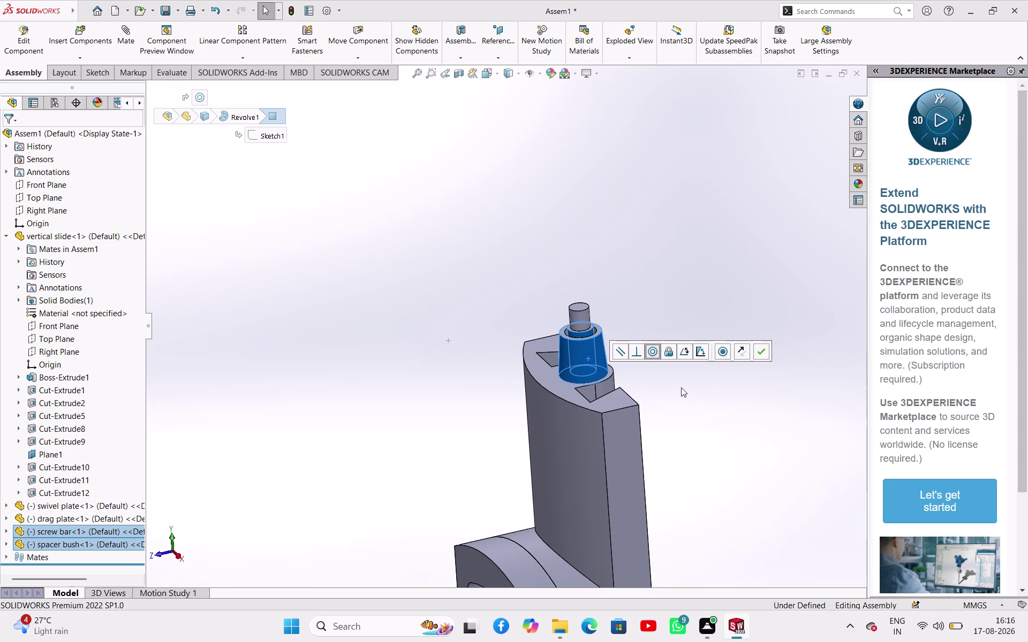
Orbit around the seated bush and select the ring face beneath it.
middle_drag(681, 388, 694, 335)
drag(580, 376, 577, 377)
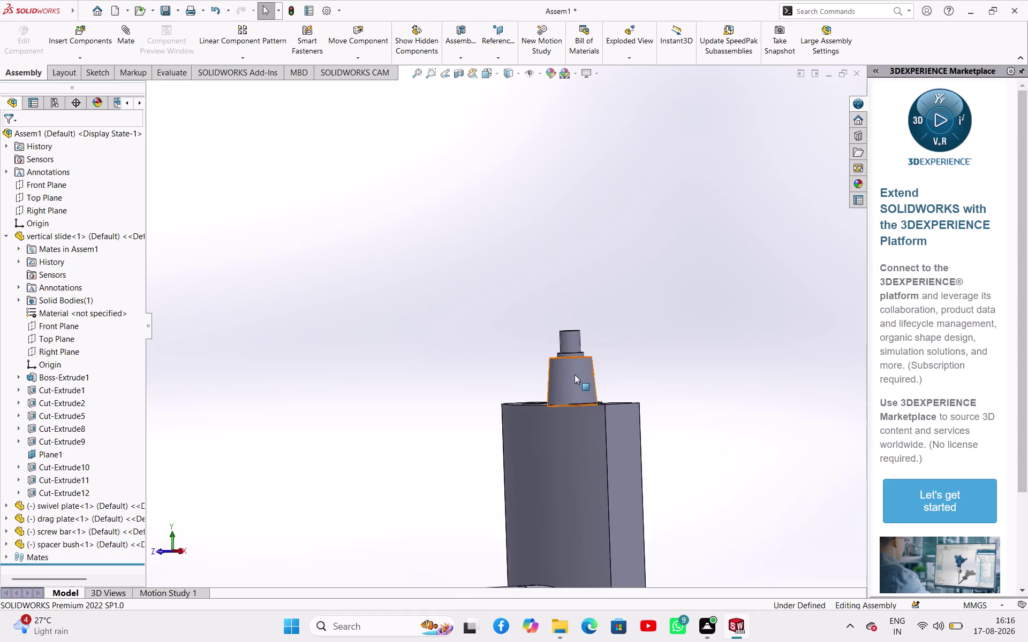
drag(577, 377, 597, 303)
click(655, 361)
middle_drag(655, 360, 669, 391)
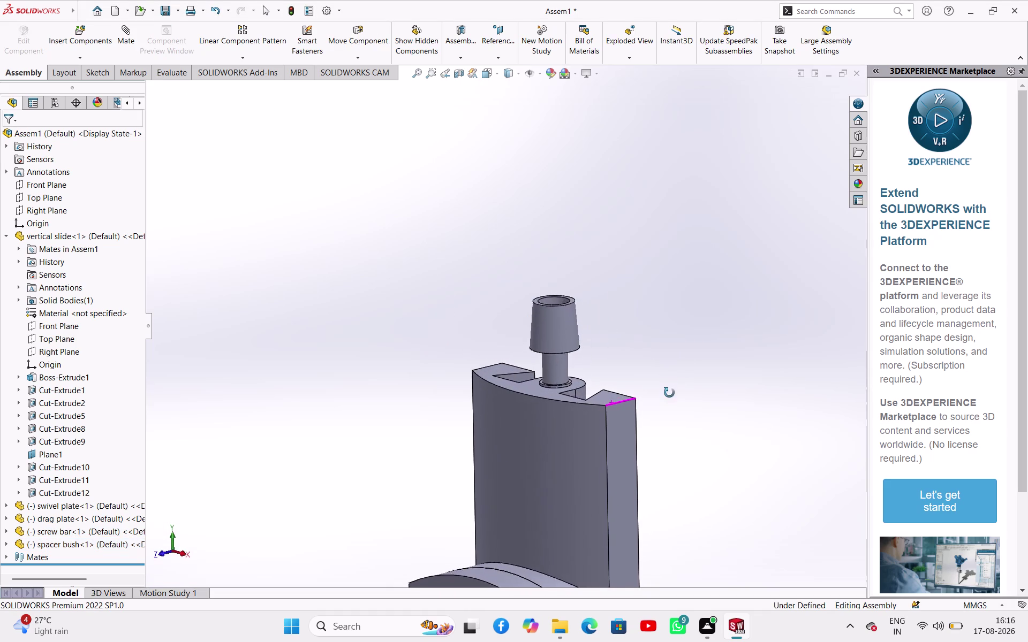
middle_drag(669, 391, 669, 399)
scroll(down, 3)
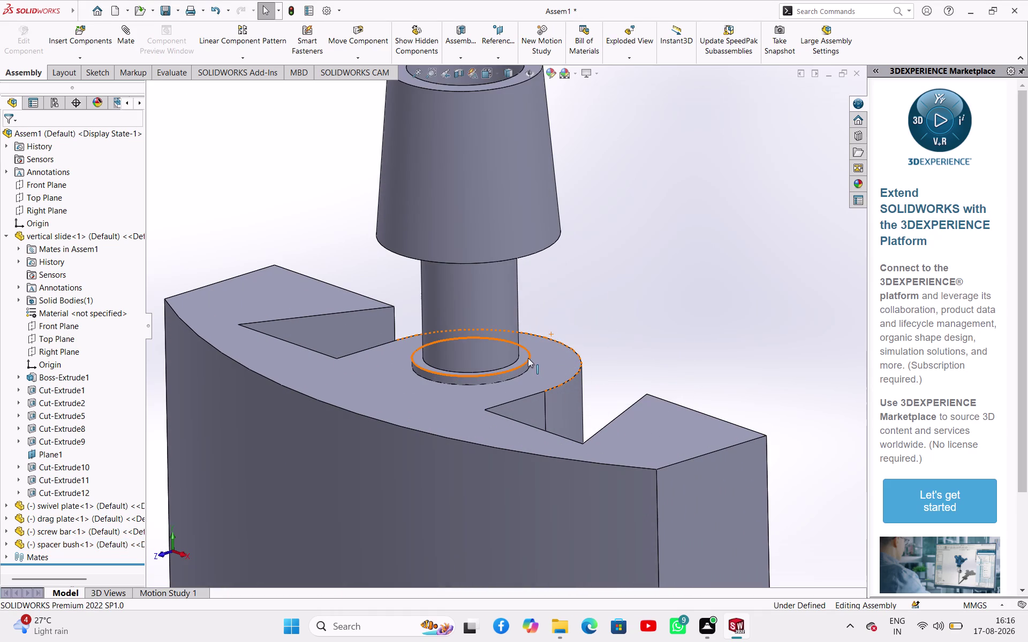
click(527, 358)
middle_drag(630, 329, 670, 210)
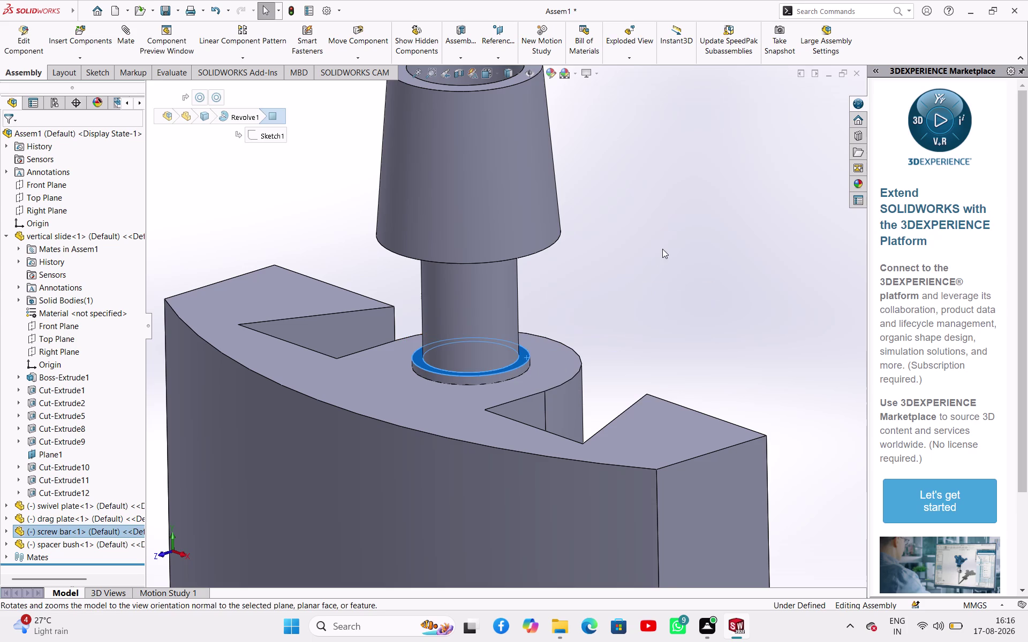
middle_drag(665, 242, 671, 161)
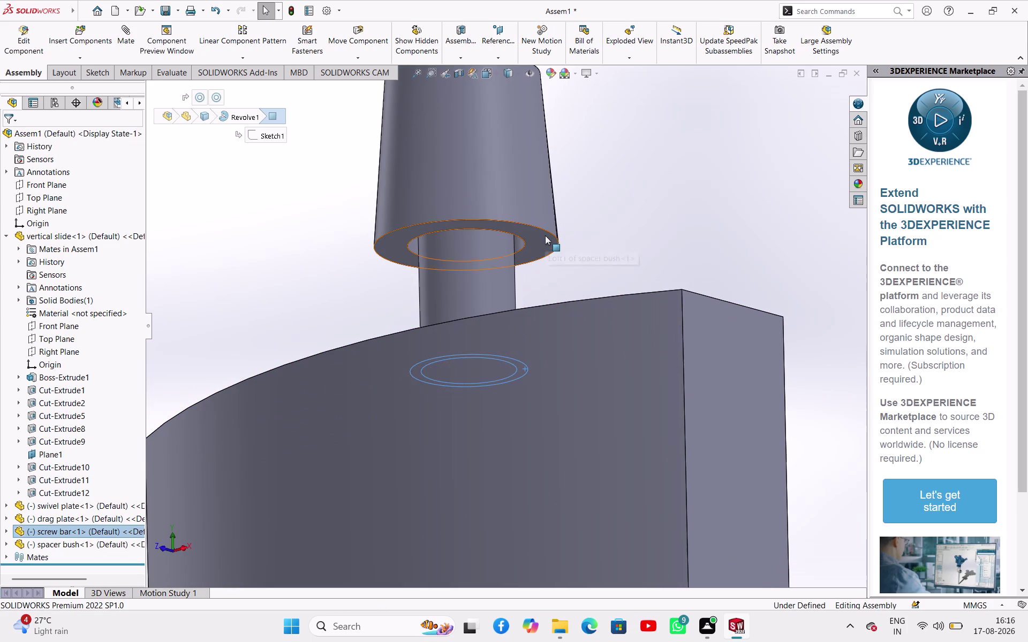
Make the bush's bottom face coincident with the vertical slide's top face.
click(657, 217)
middle_drag(681, 197, 669, 280)
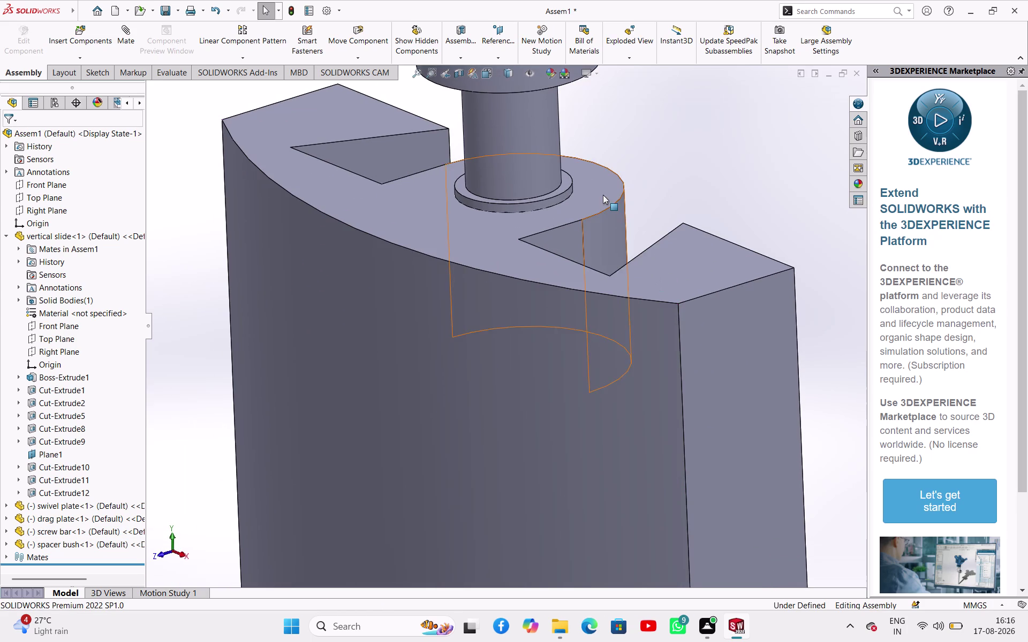
click(603, 195)
middle_drag(707, 188, 740, 92)
click(555, 124)
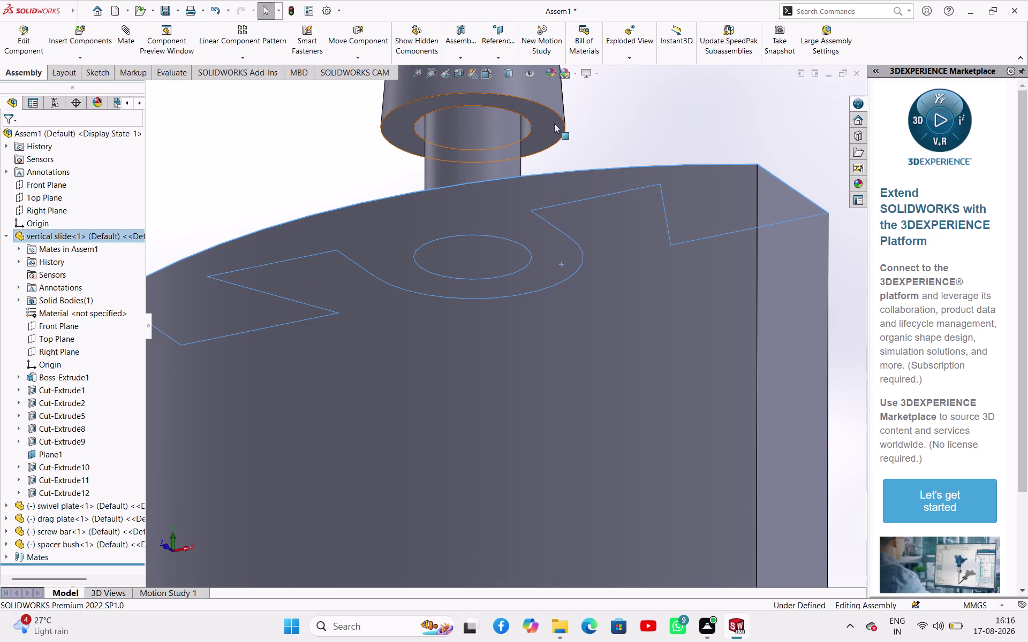
click(588, 119)
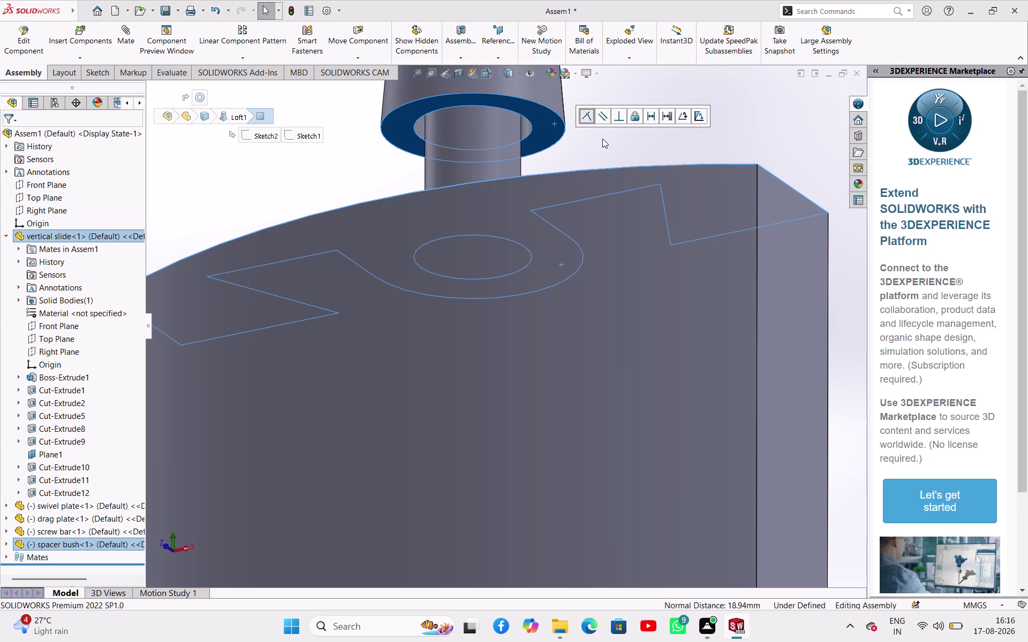
click(744, 123)
middle_drag(742, 124, 709, 214)
scroll(up, 3)
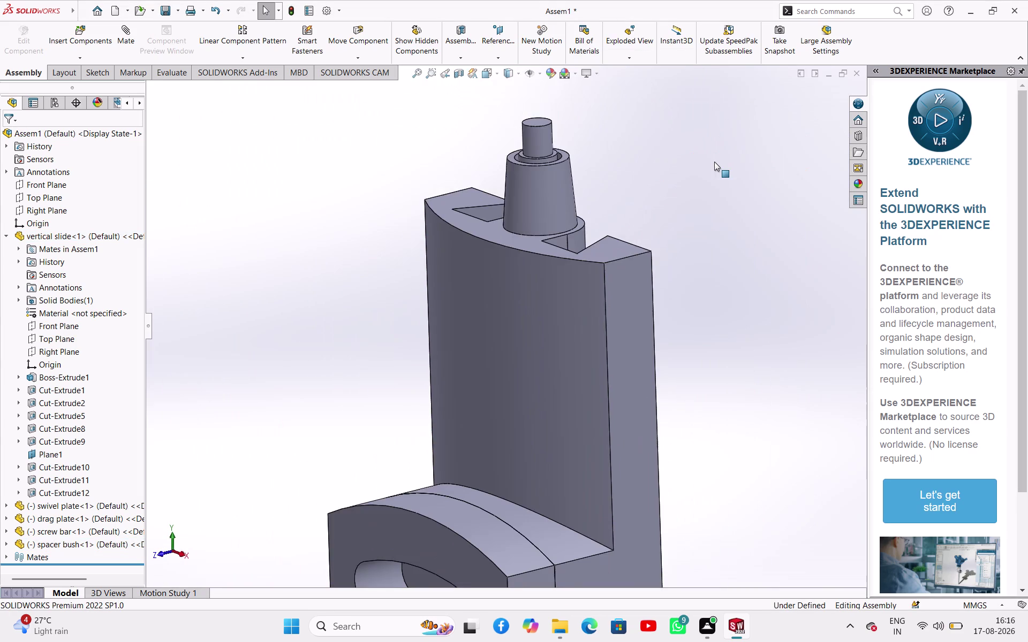
middle_drag(714, 162, 713, 258)
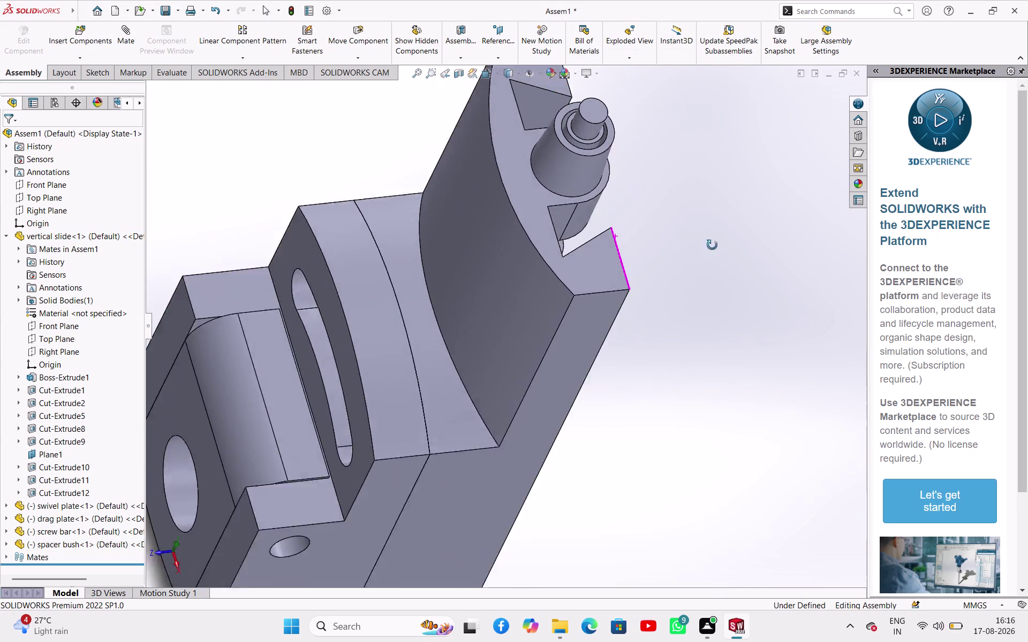
middle_drag(712, 258, 662, 174)
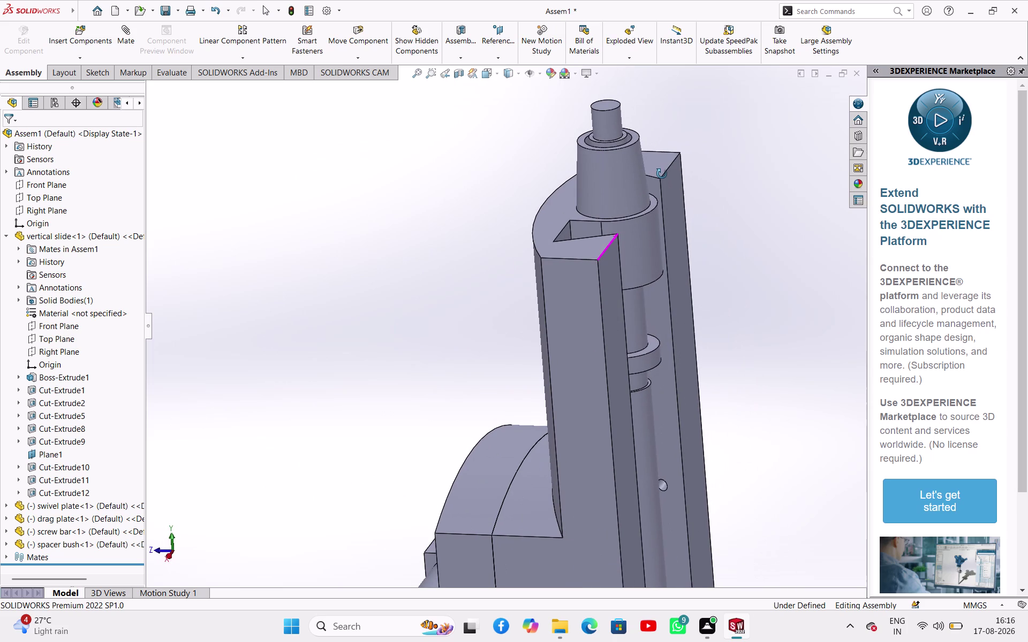
middle_drag(662, 174, 675, 172)
scroll(up, 3)
scroll(up, 3)
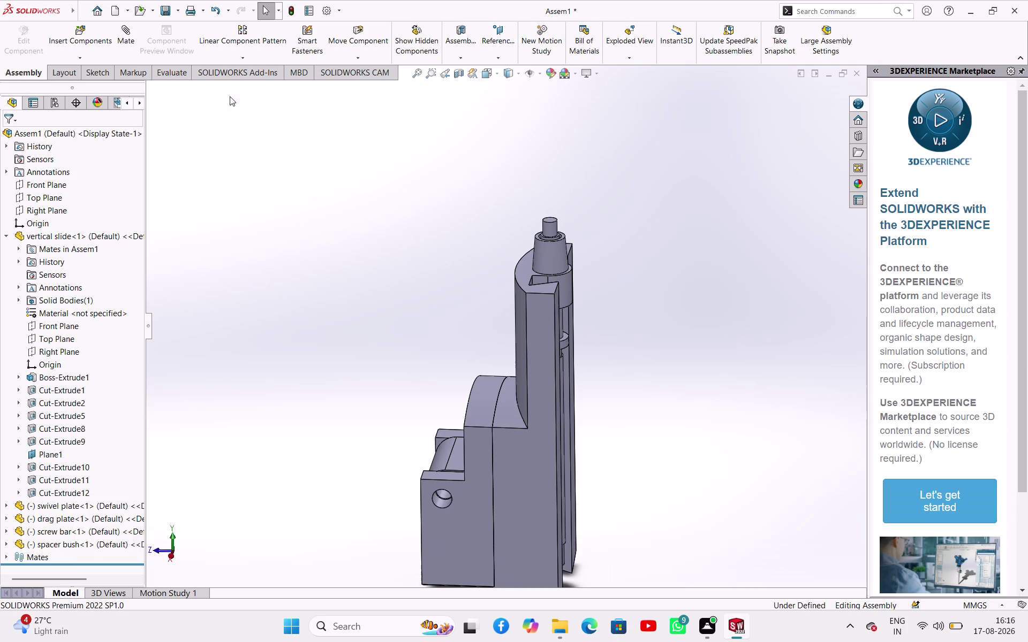
click(100, 55)
Browse to the 'handel bar' part file and open it for insertion.
click(99, 69)
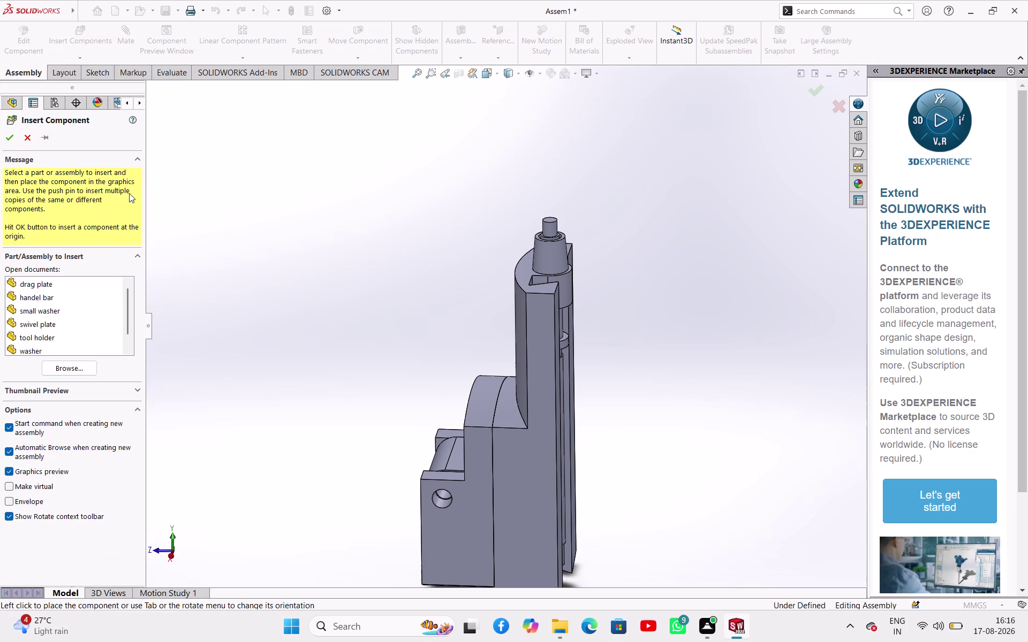
click(66, 370)
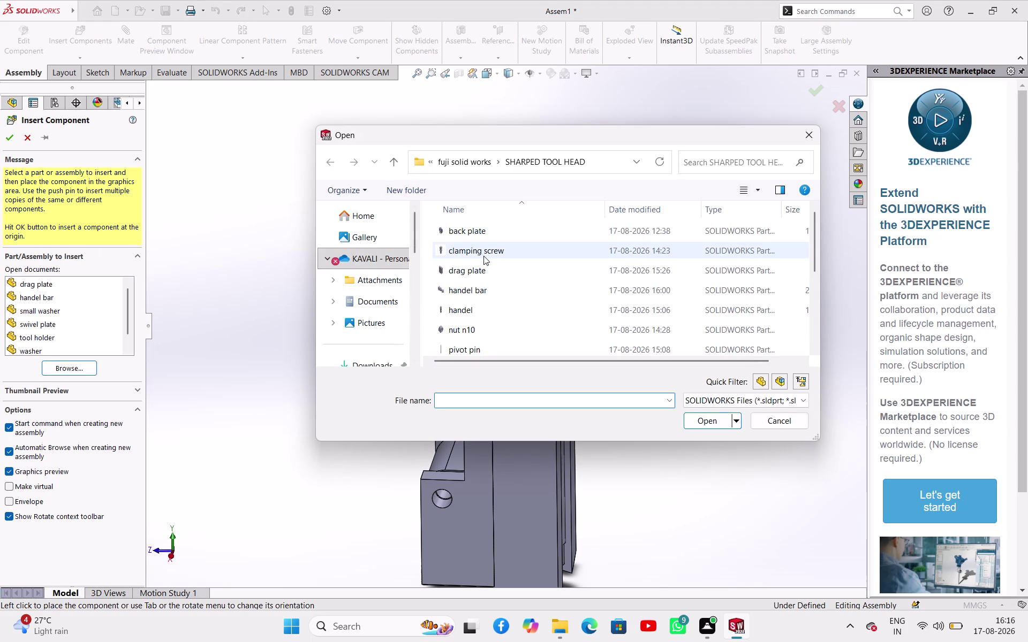
click(483, 288)
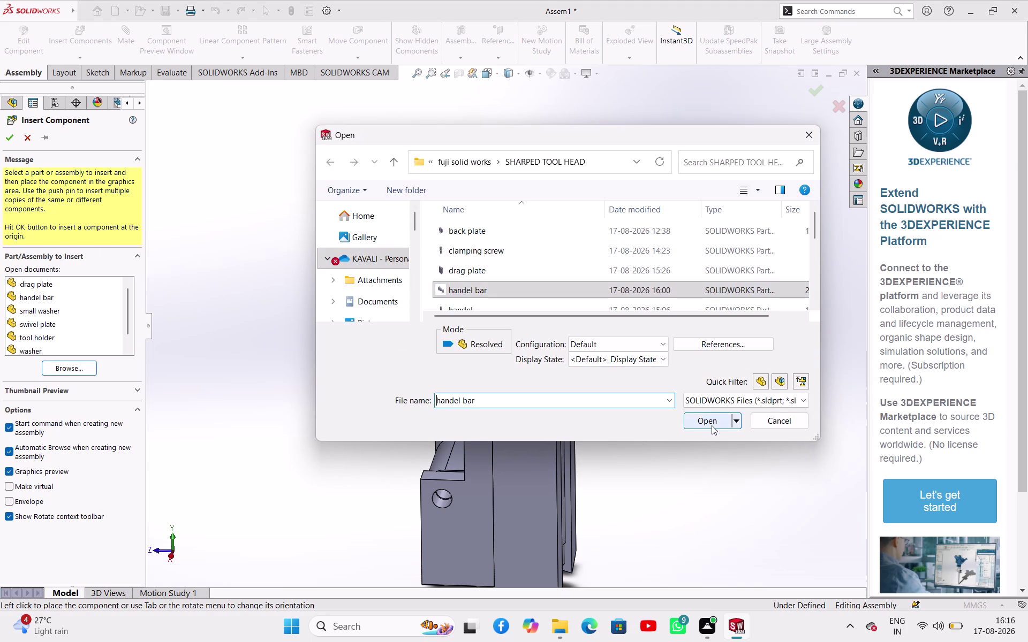
click(711, 425)
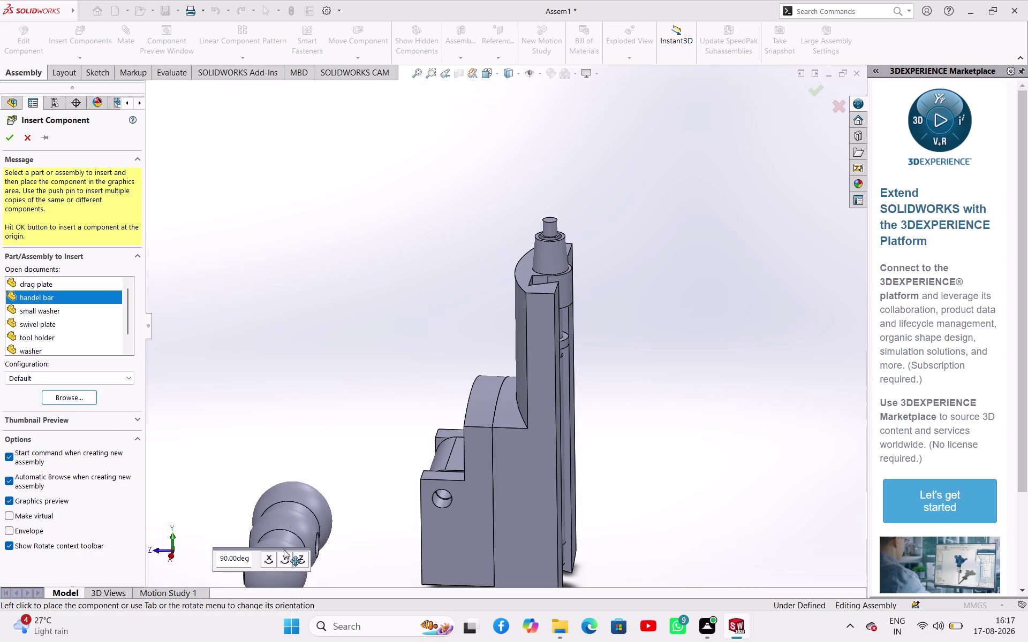
Rotate the handel bar preview to lie sideways and place it beside the slide.
click(271, 561)
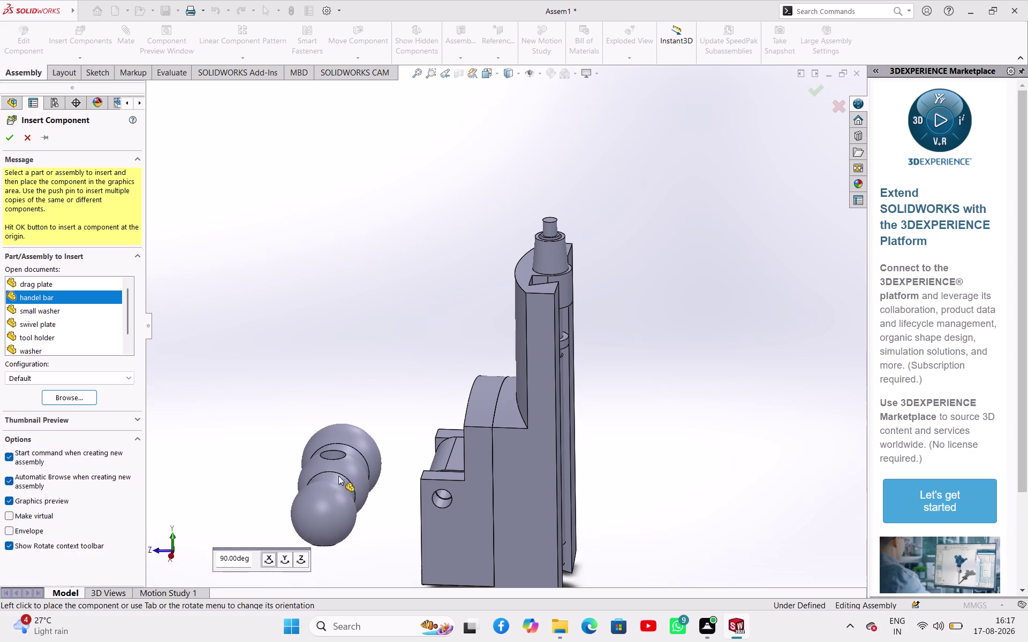
click(287, 554)
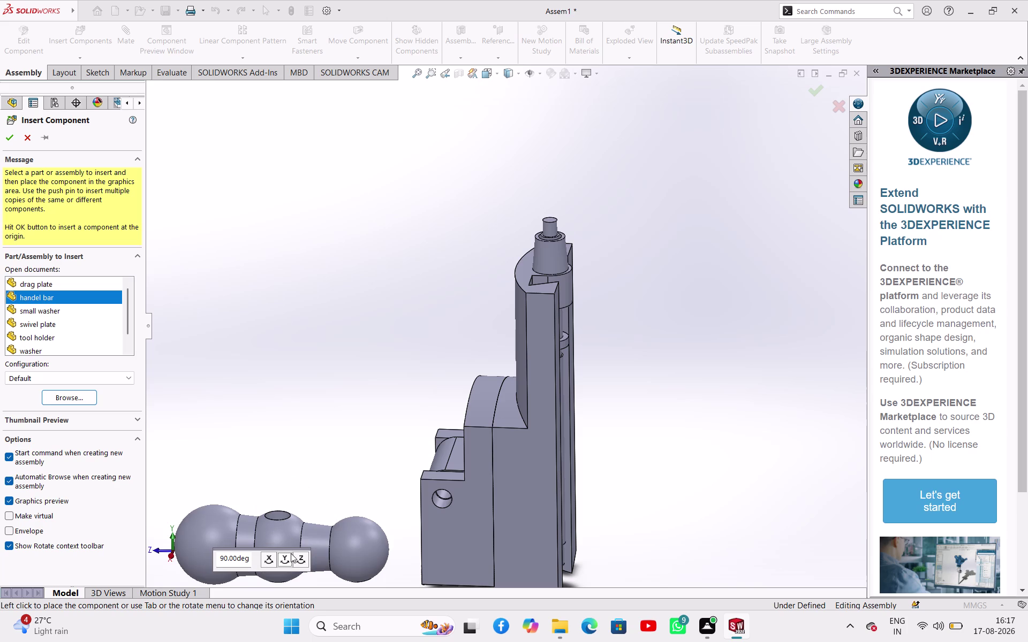
click(287, 556)
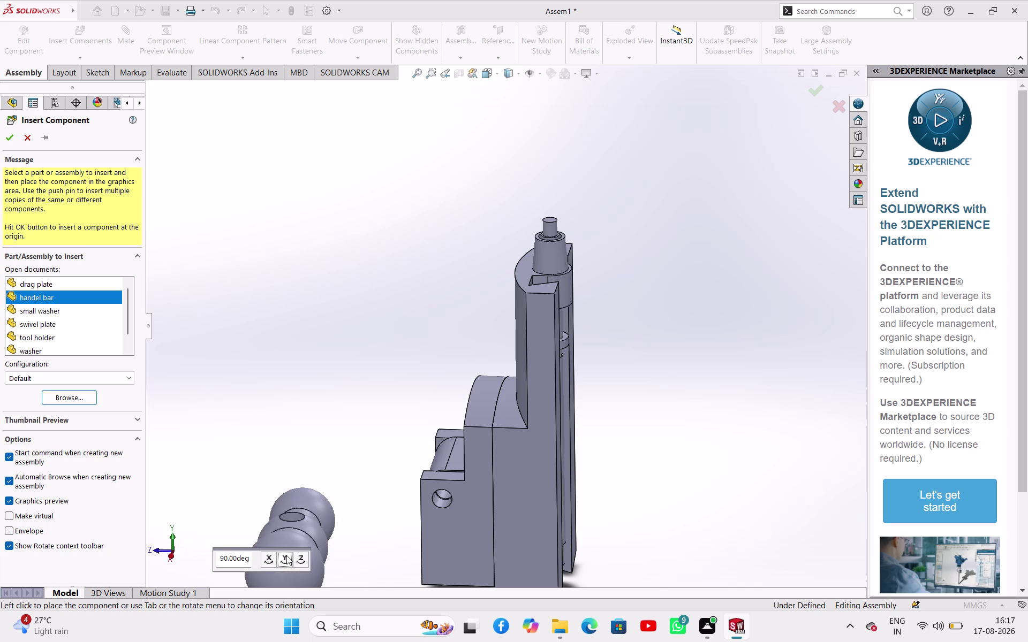
click(287, 556)
middle_click(358, 394)
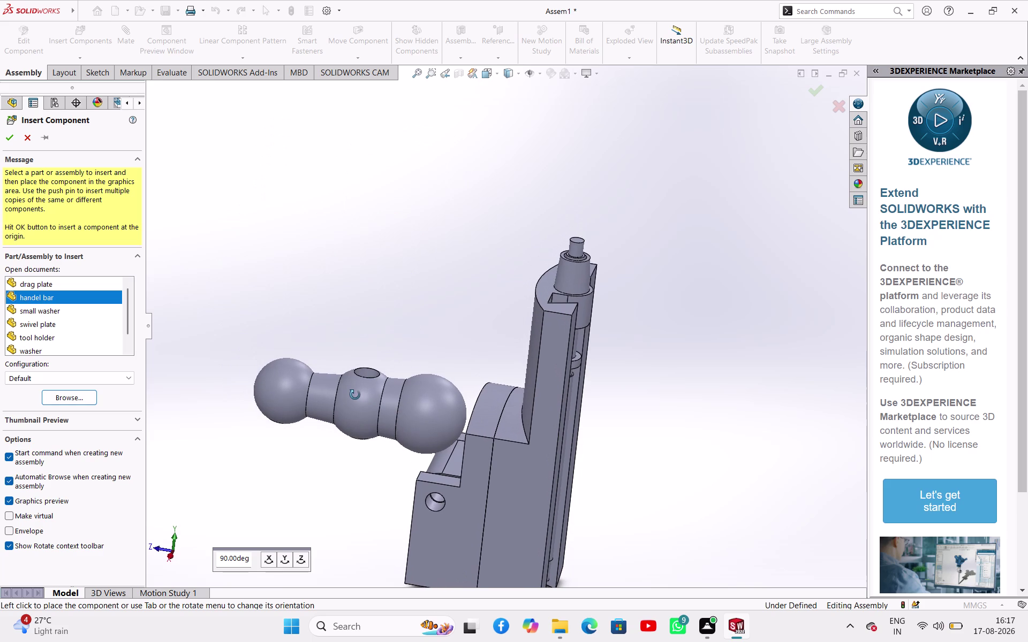
click(286, 559)
click(301, 560)
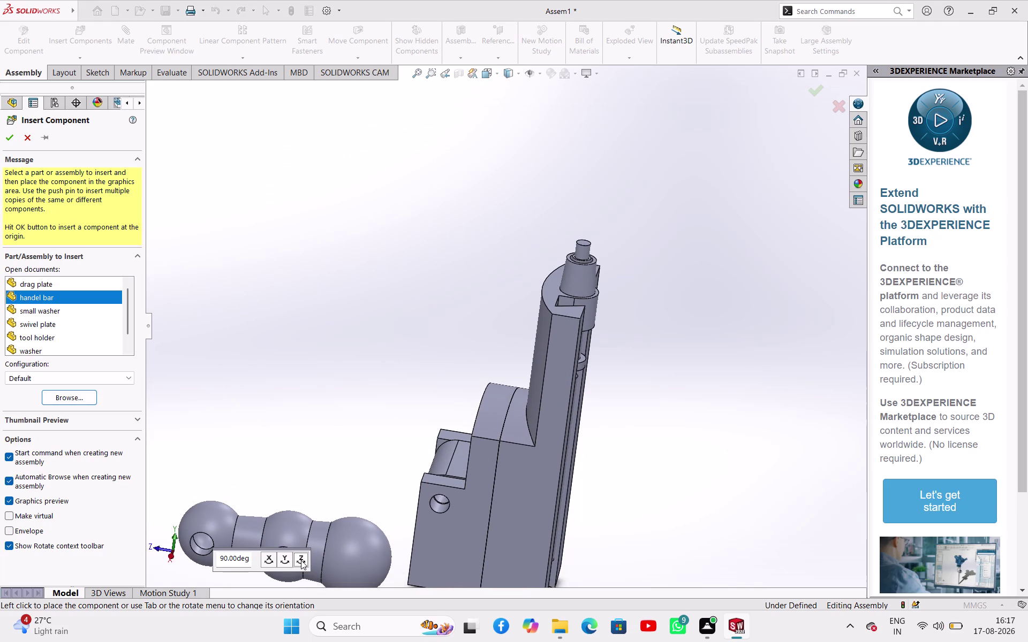
click(301, 560)
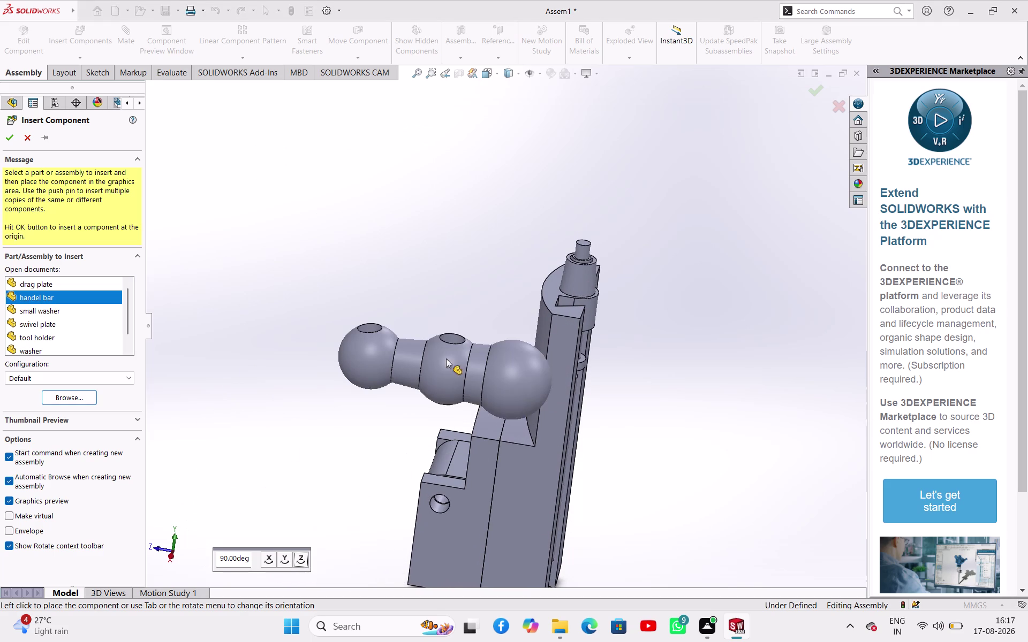
click(401, 287)
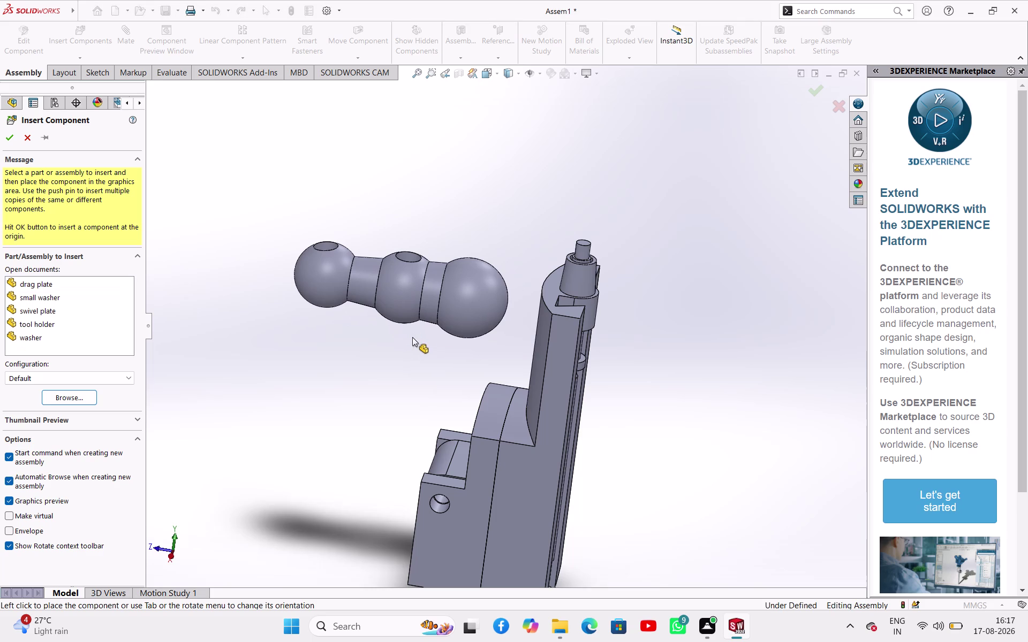
scroll(down, 3)
scroll(up, 3)
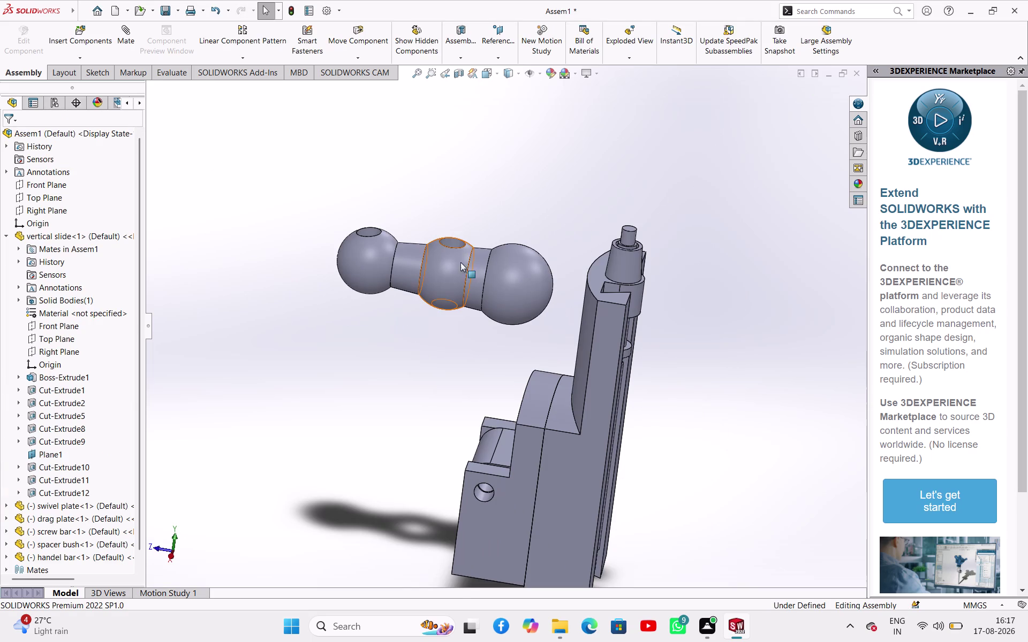
Select the handle bar's hole and the slide-top pin and apply Concentric.
middle_drag(366, 344, 372, 452)
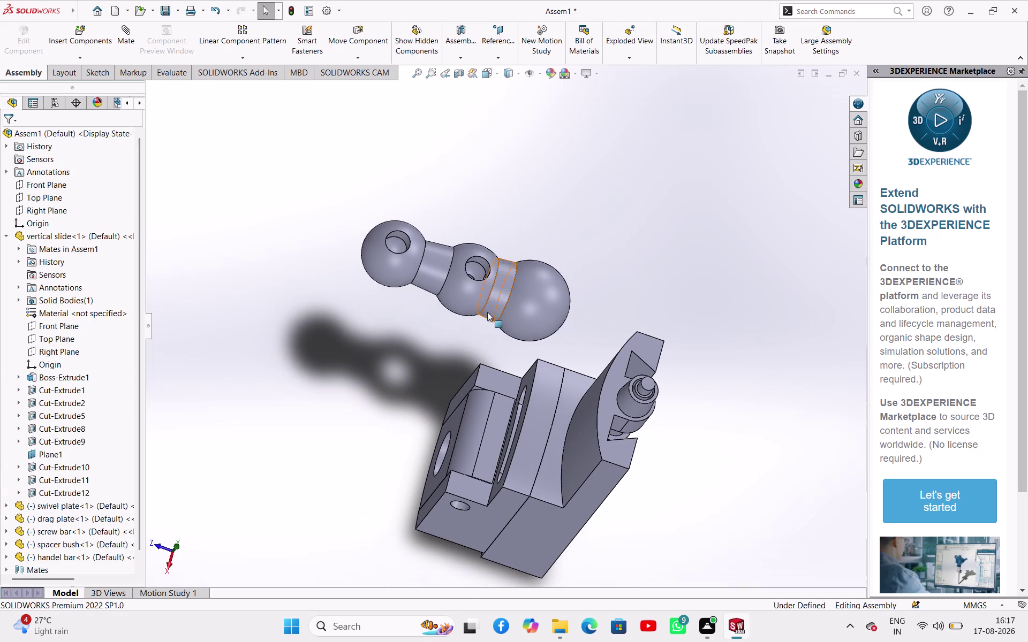
click(483, 261)
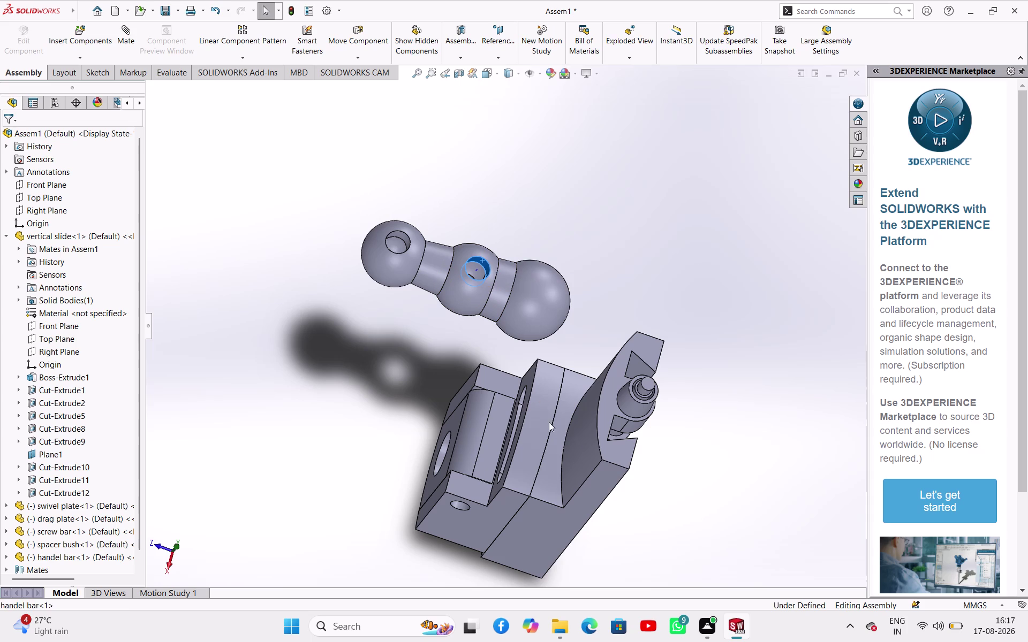
middle_drag(705, 441, 708, 341)
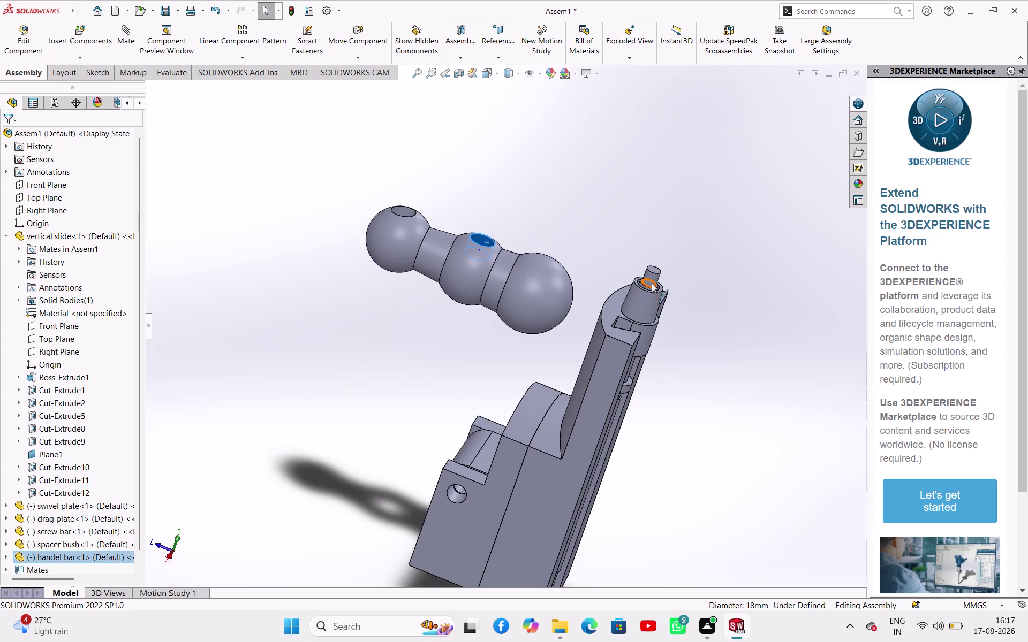
click(657, 278)
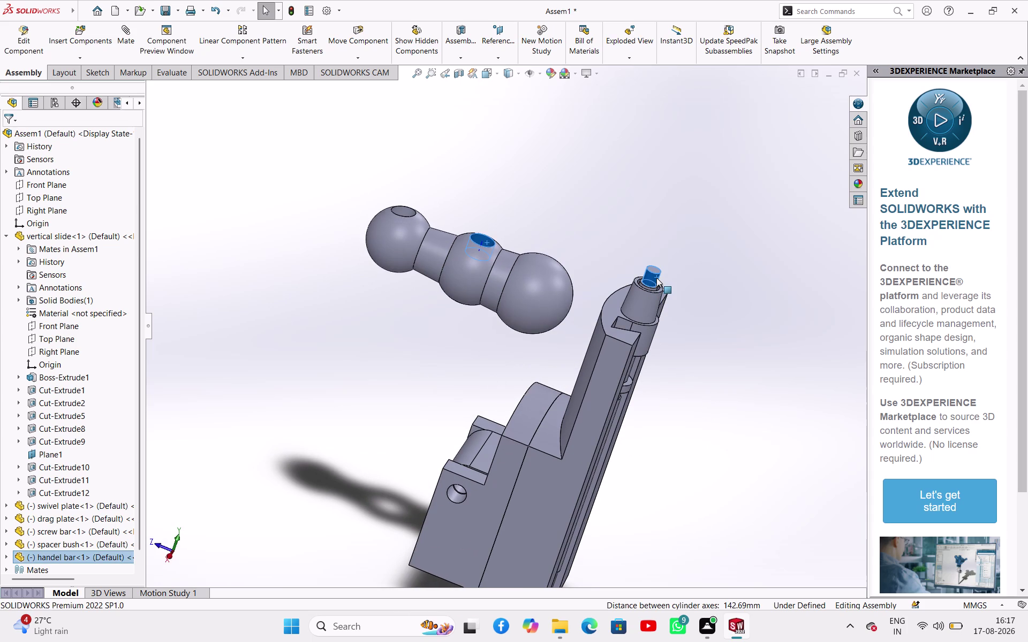
click(737, 270)
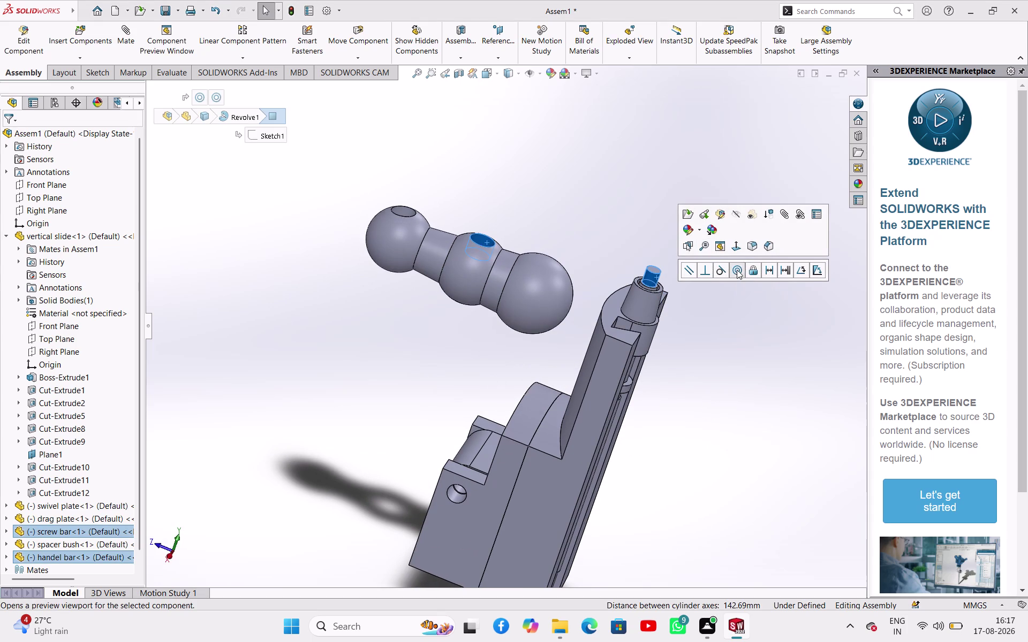
click(710, 386)
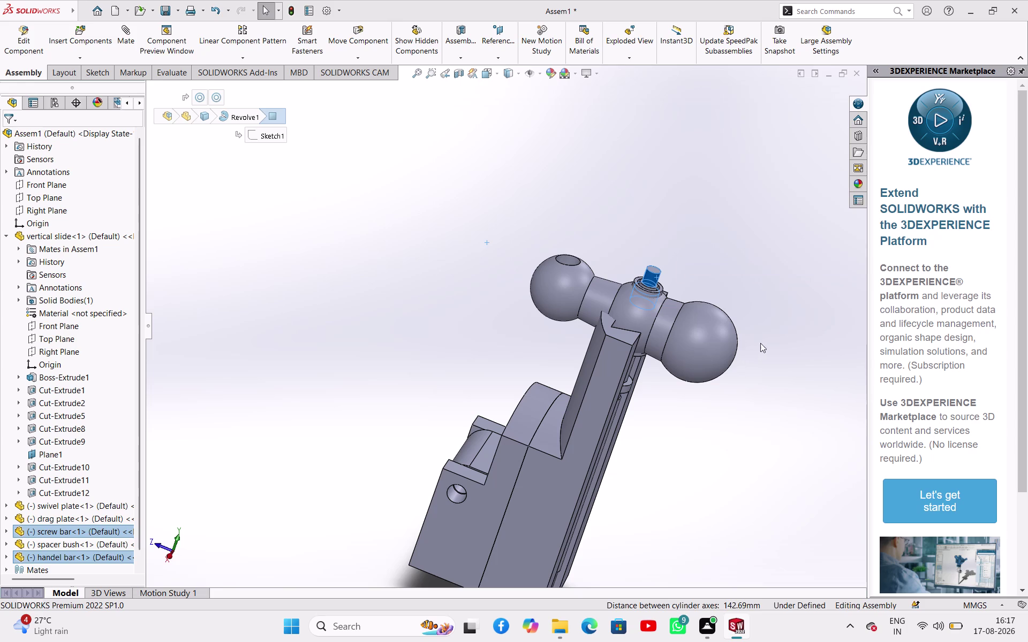
Drag the handle bar to a new orientation and orbit toward the pin.
middle_drag(769, 332, 774, 370)
scroll(up, 3)
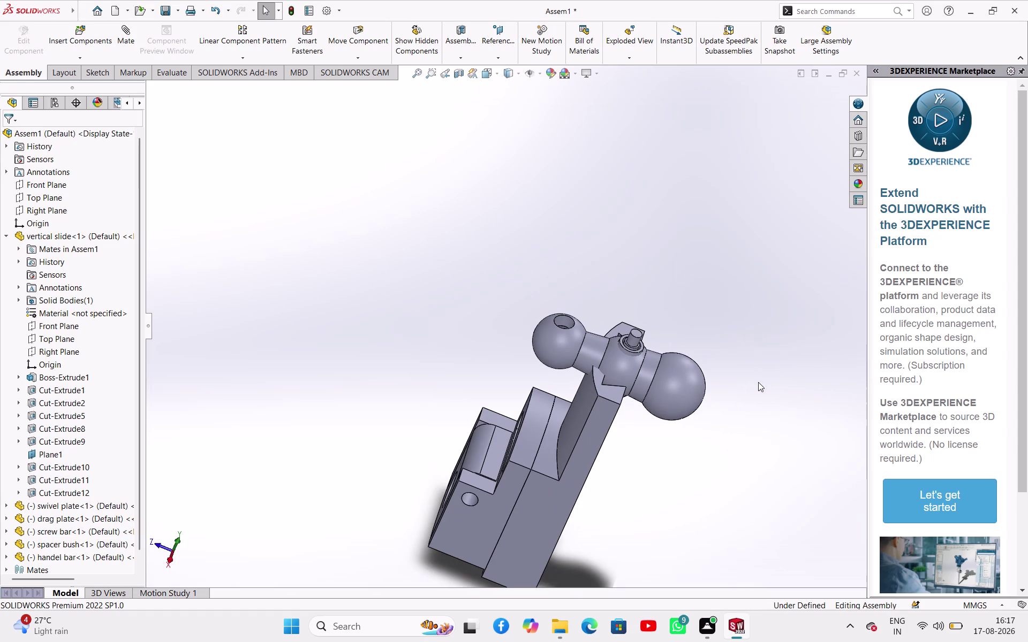
drag(683, 392, 720, 279)
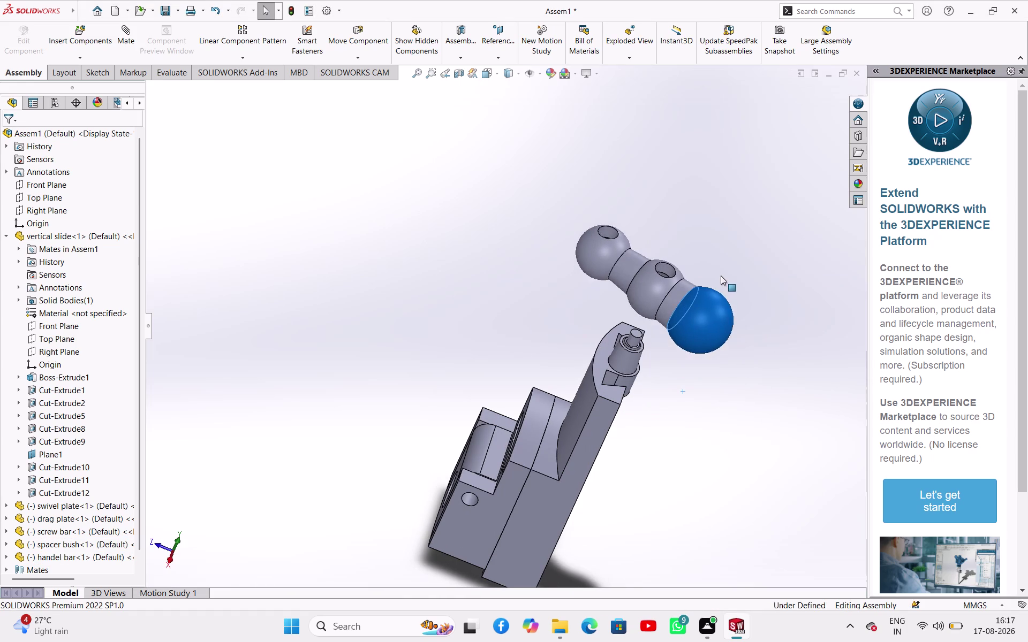
drag(721, 278, 727, 275)
scroll(up, 3)
middle_drag(641, 374, 658, 352)
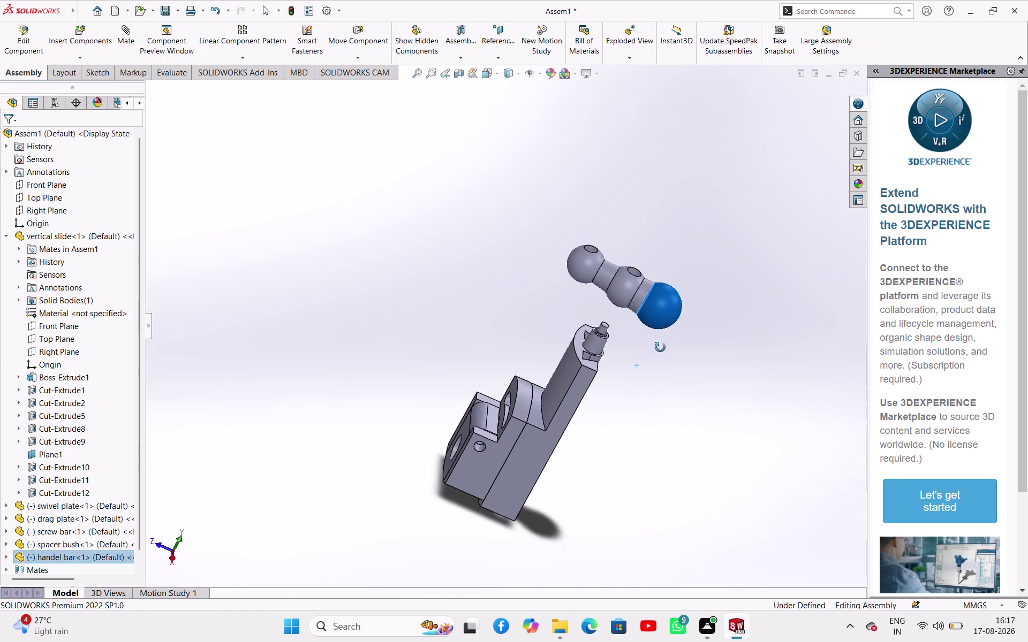
middle_drag(658, 352, 696, 275)
scroll(down, 3)
middle_drag(597, 328, 584, 346)
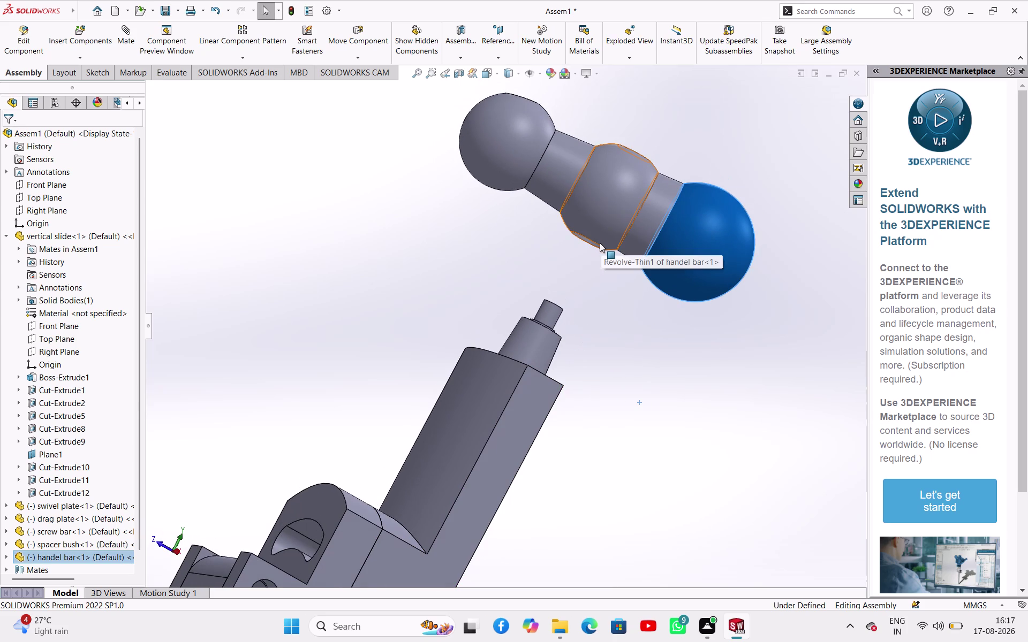
Mate the handle bar's central hub concentric with the pin and inspect it.
click(599, 243)
middle_drag(601, 309, 553, 393)
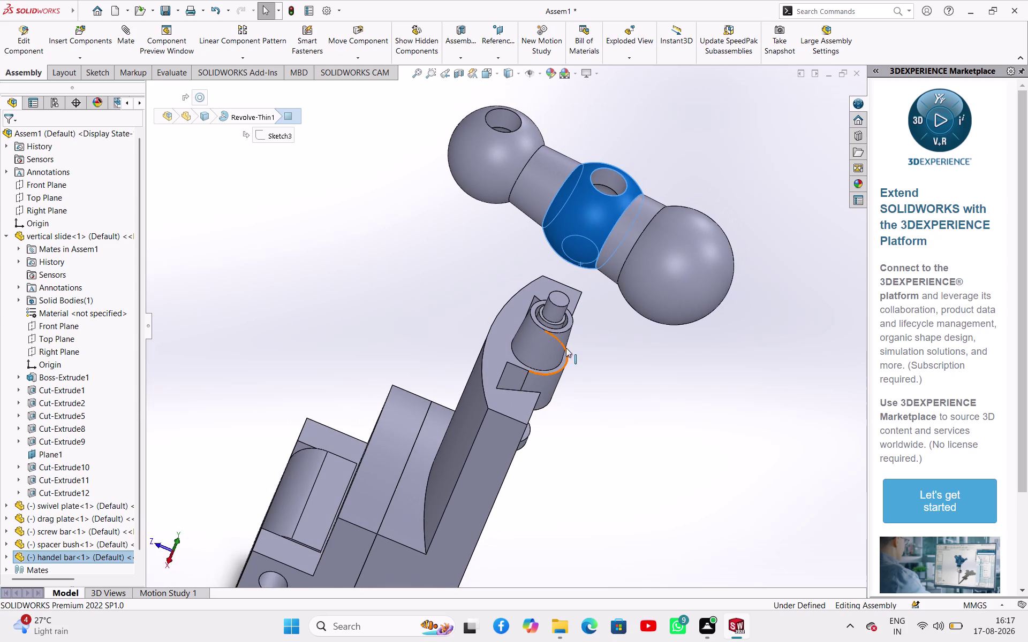
click(571, 323)
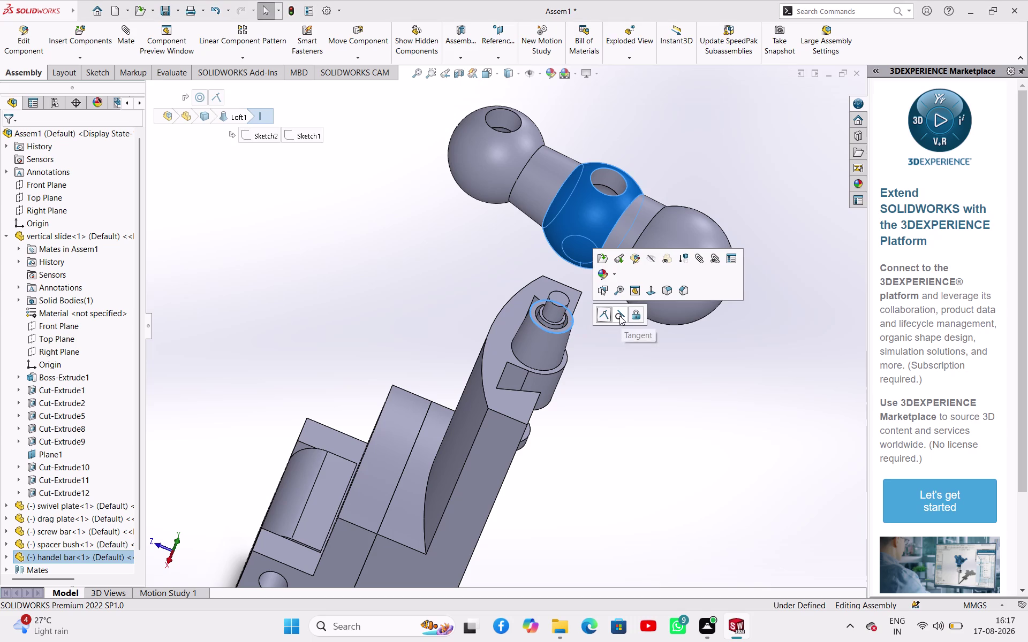
click(619, 316)
click(635, 404)
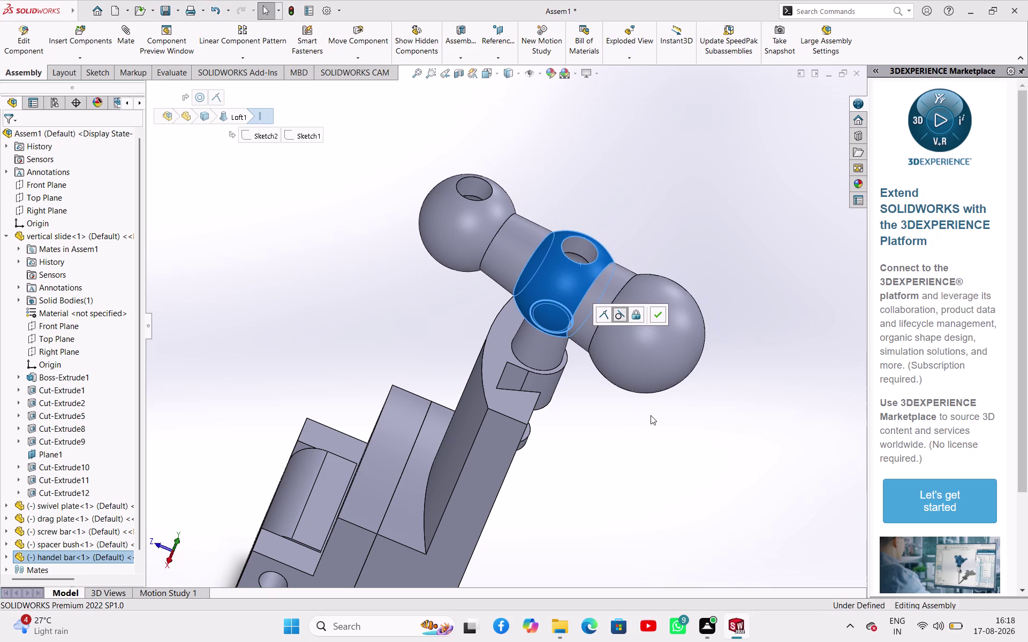
middle_drag(650, 416, 598, 422)
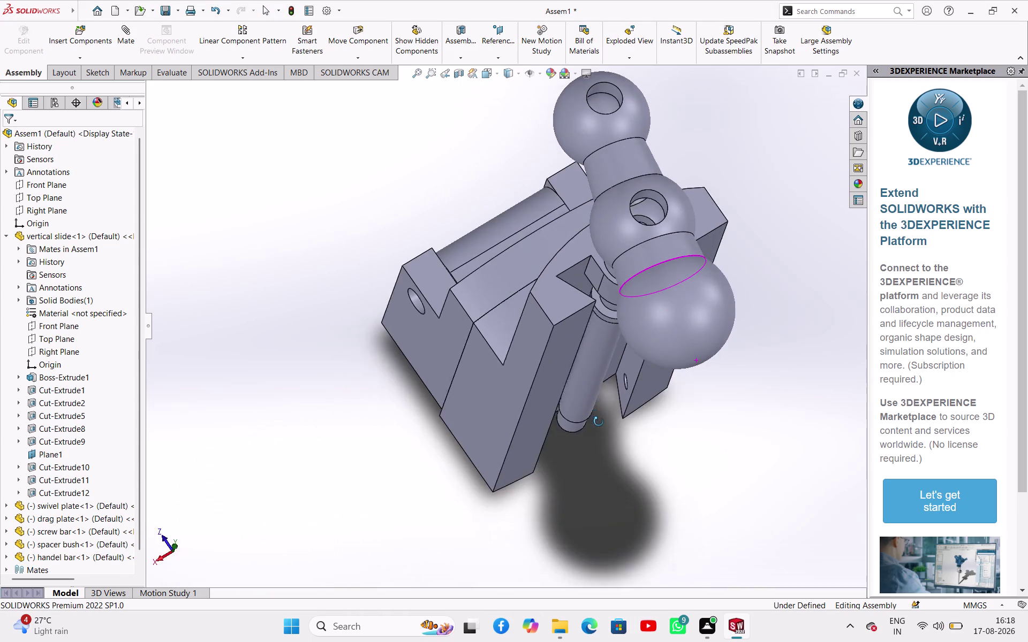
middle_drag(598, 422, 635, 310)
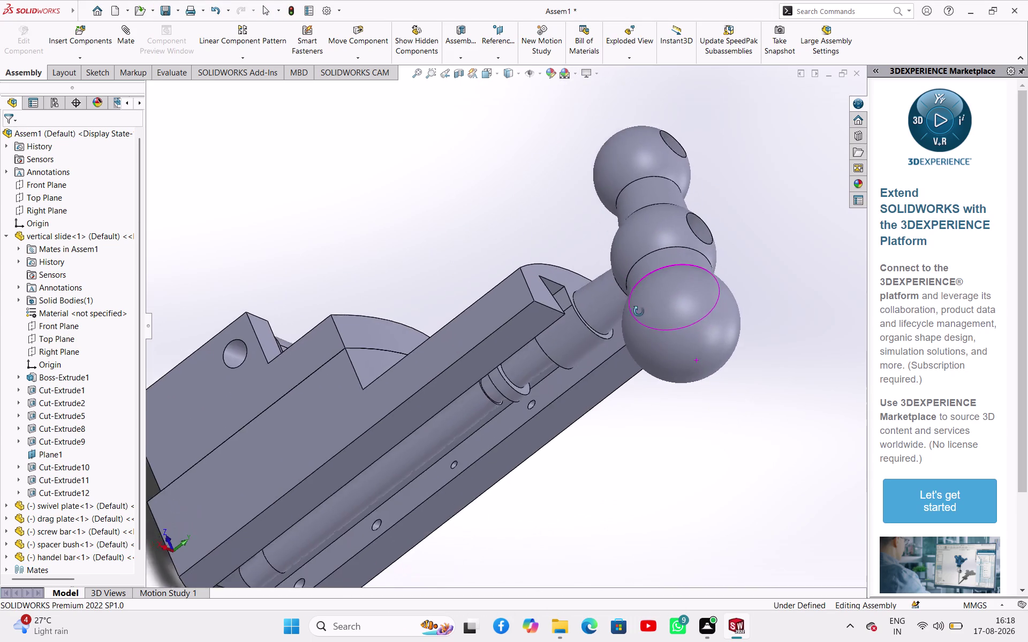
middle_drag(634, 310, 649, 315)
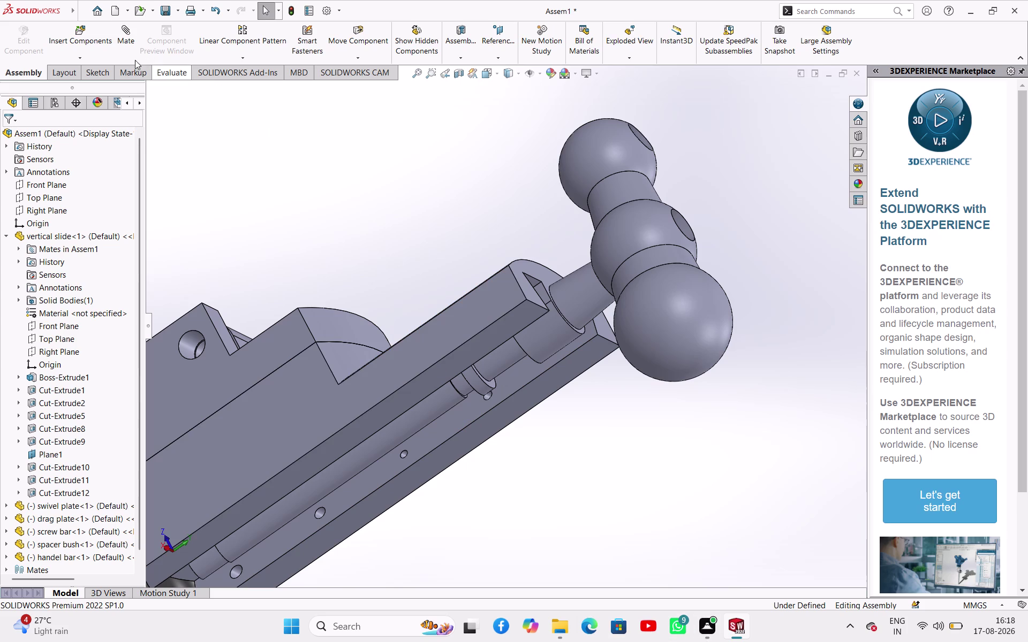
Start inserting another component and open the file browser.
click(90, 55)
click(96, 69)
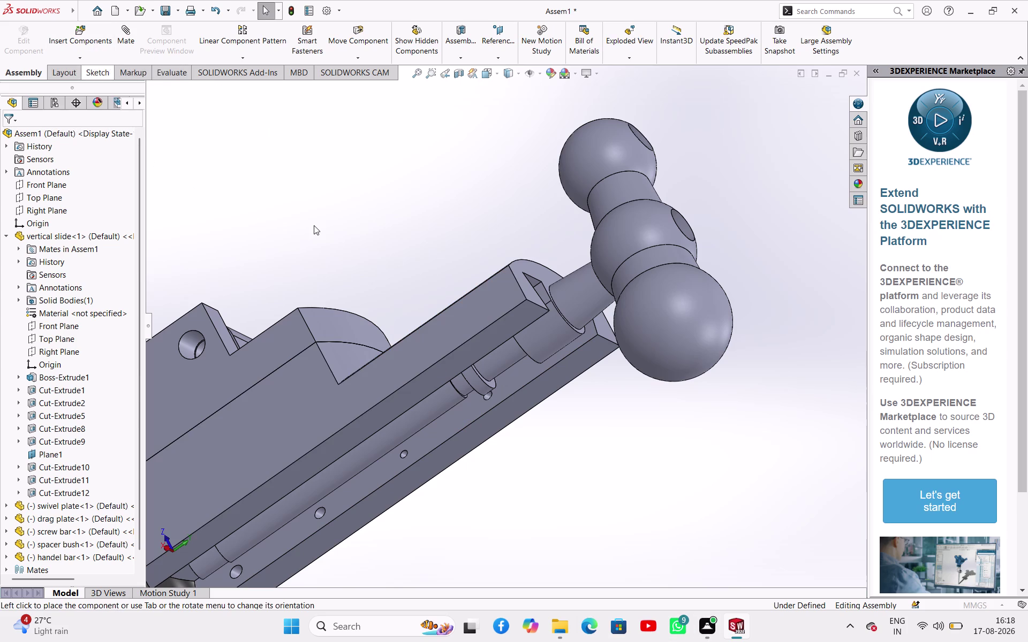
click(75, 373)
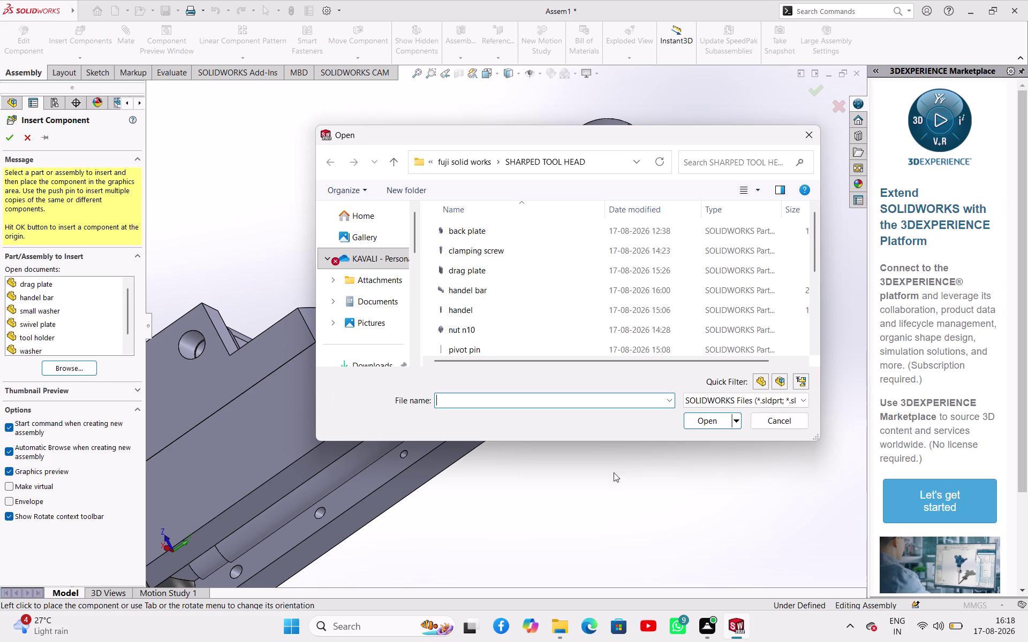
Insert the 'handel' part and place it above the handle bar's ball end.
click(518, 304)
click(700, 425)
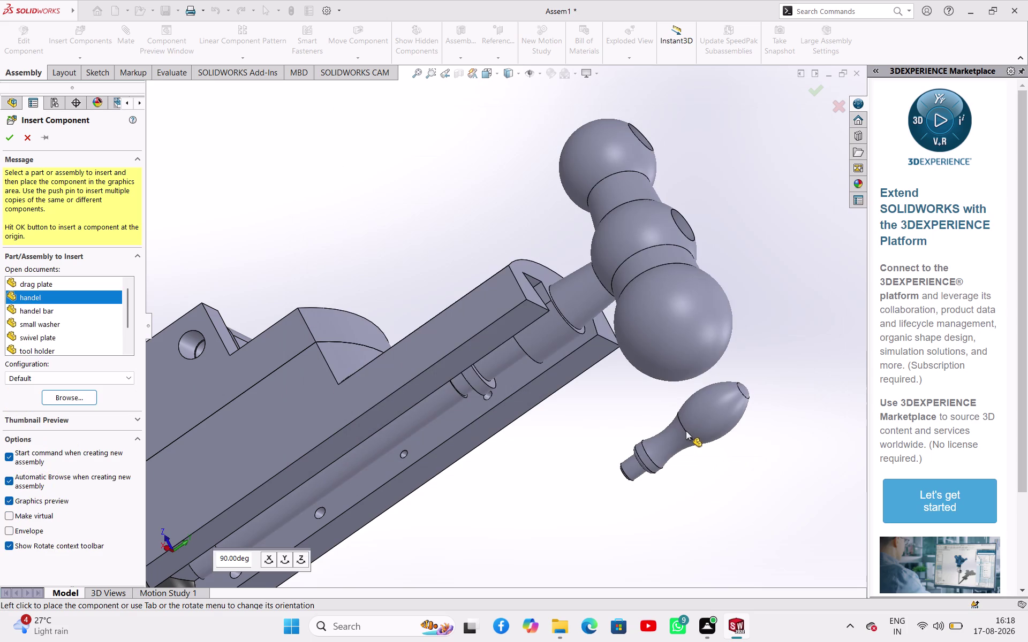
scroll(up, 3)
scroll(up, 3)
middle_drag(682, 412, 679, 413)
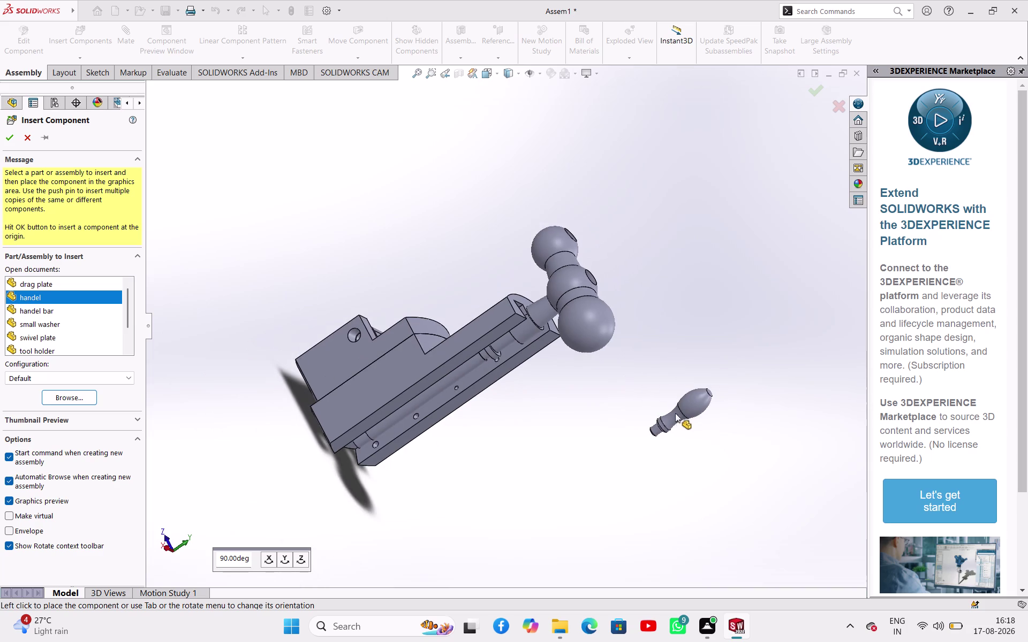
middle_drag(679, 412, 545, 365)
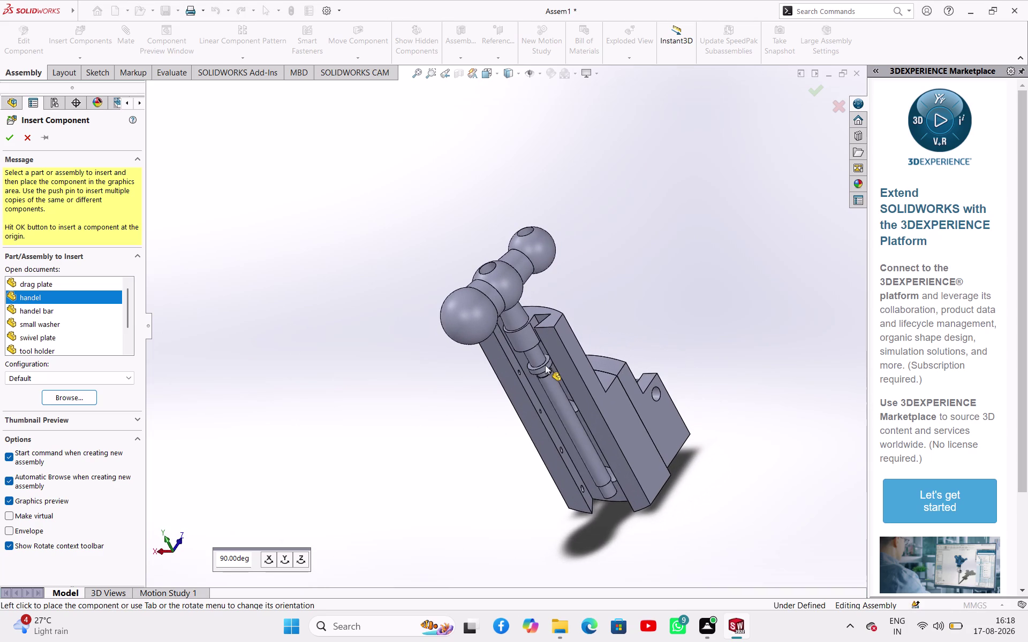
scroll(up, 3)
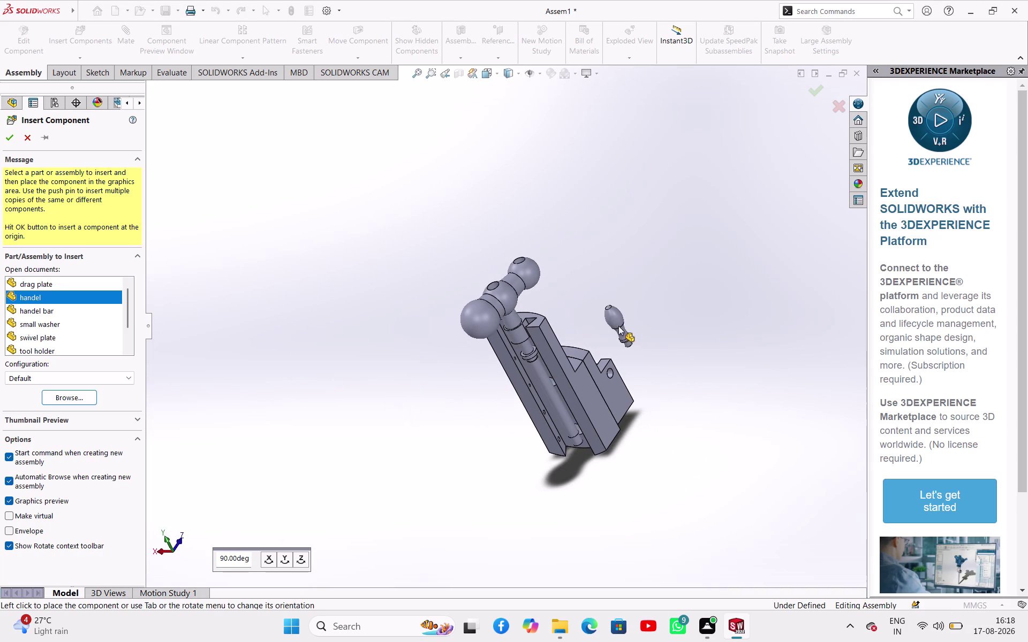
click(545, 227)
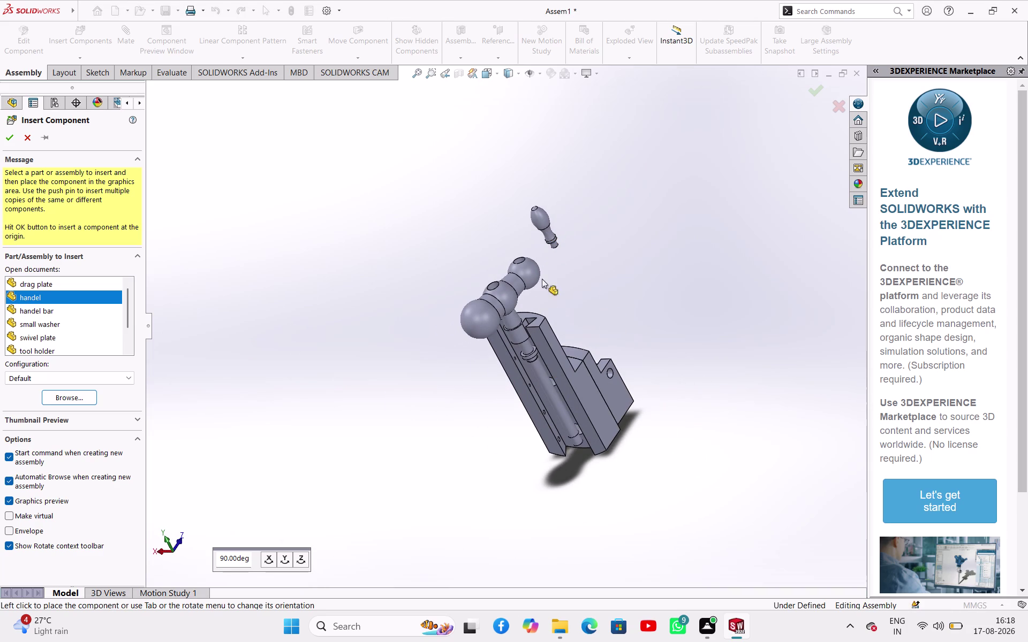
scroll(down, 3)
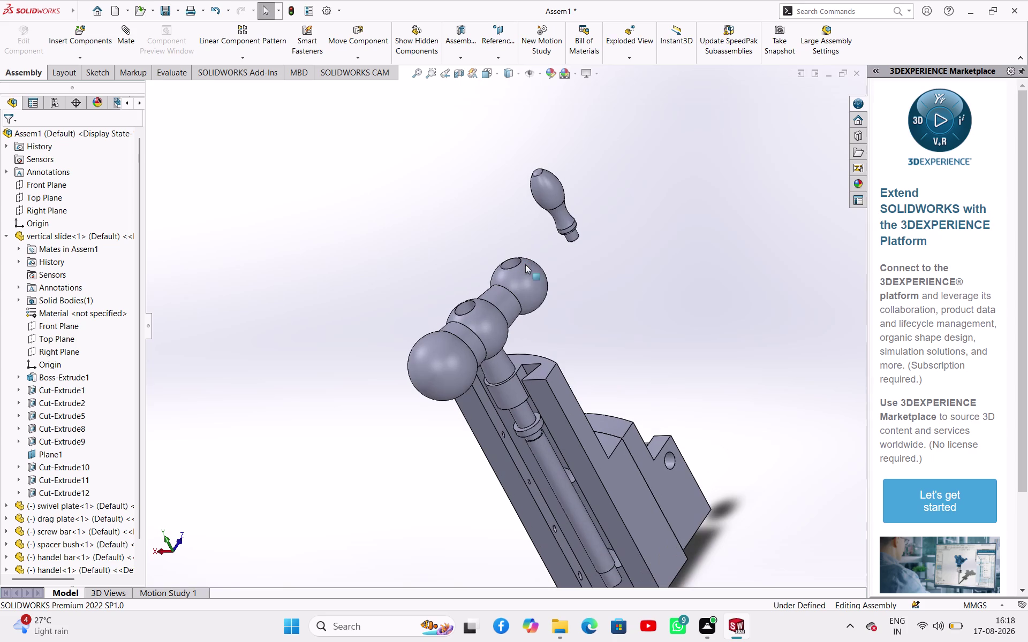
Mate the handle's stem concentric with the hole in the handle bar's end.
scroll(down, 3)
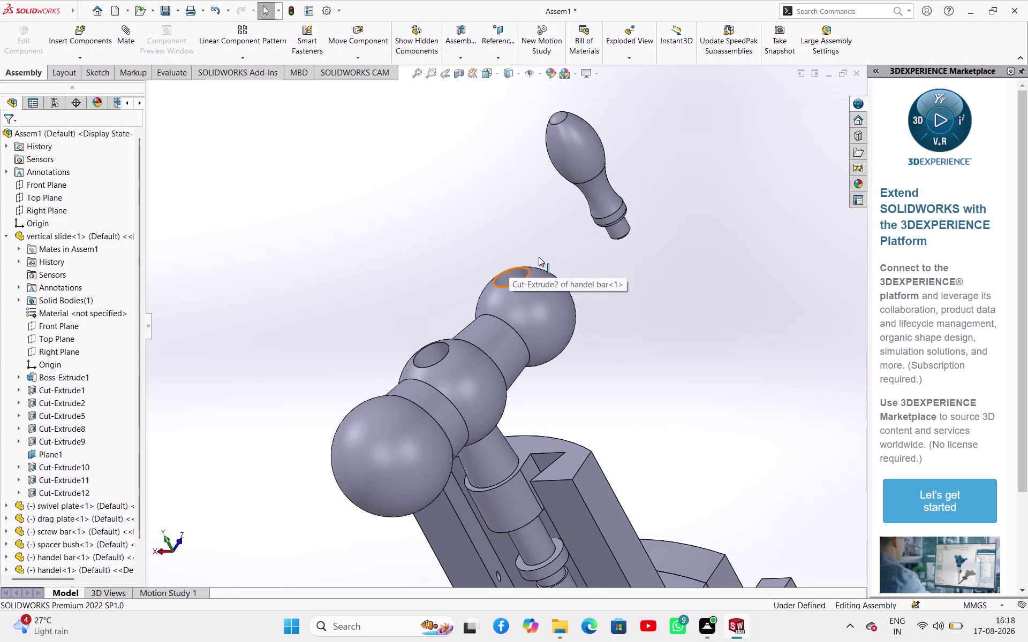
scroll(down, 3)
click(495, 300)
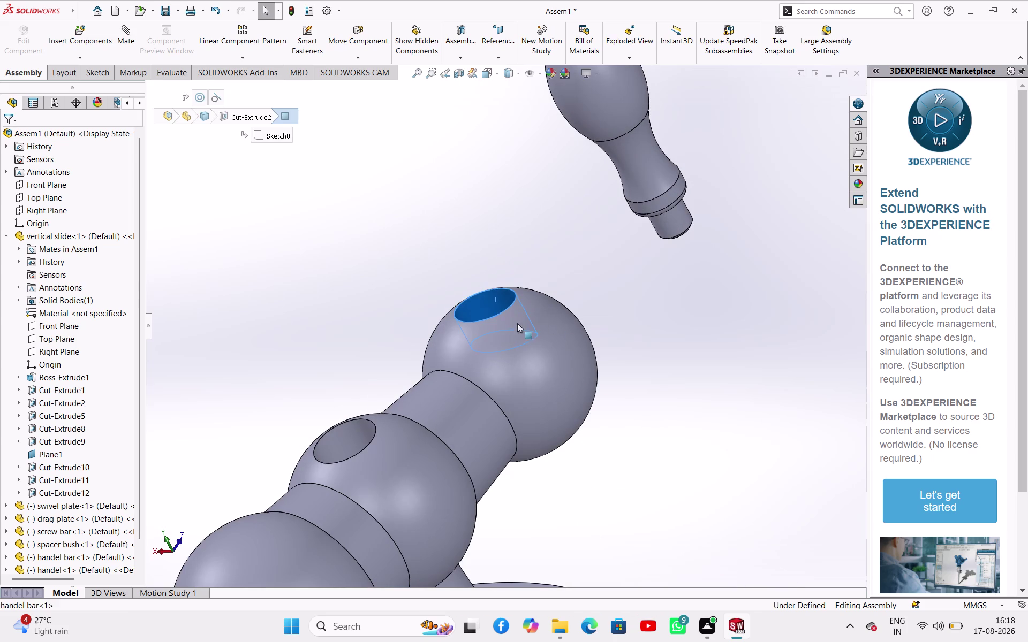
click(679, 220)
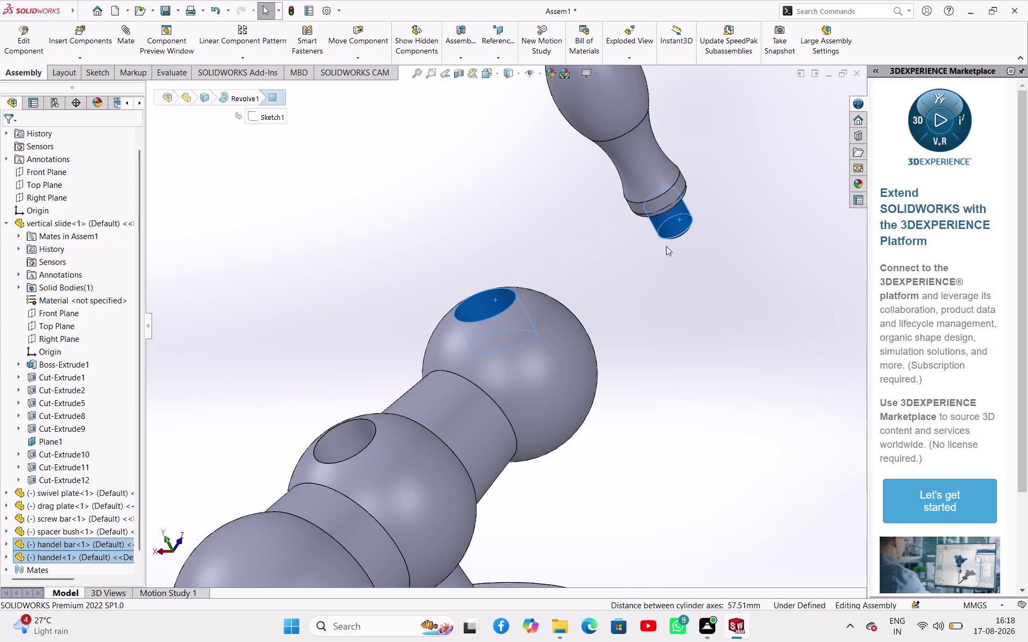
click(563, 232)
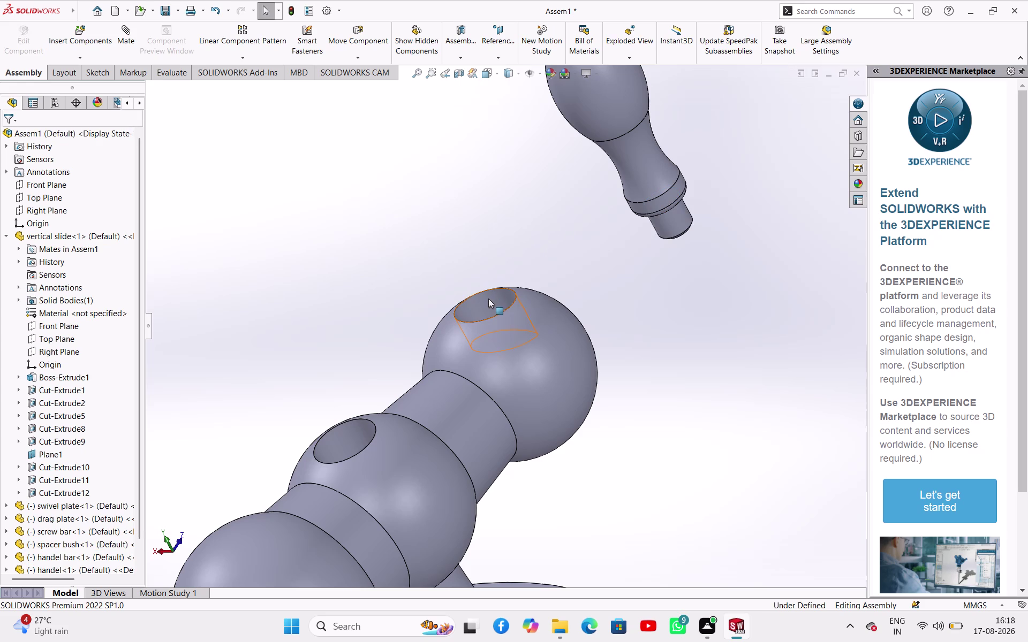
click(488, 299)
click(675, 228)
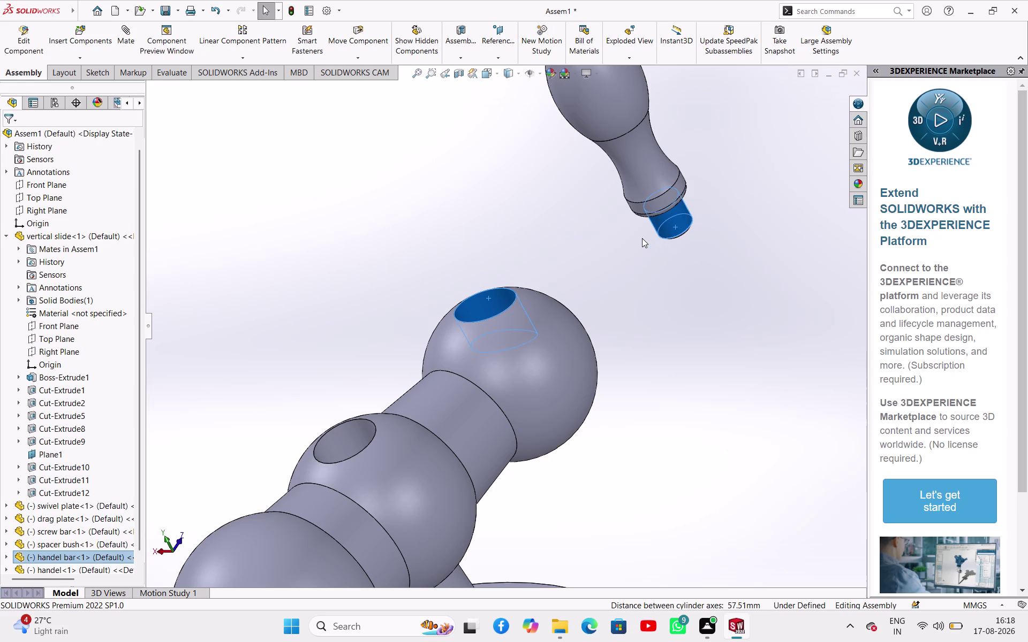
click(647, 263)
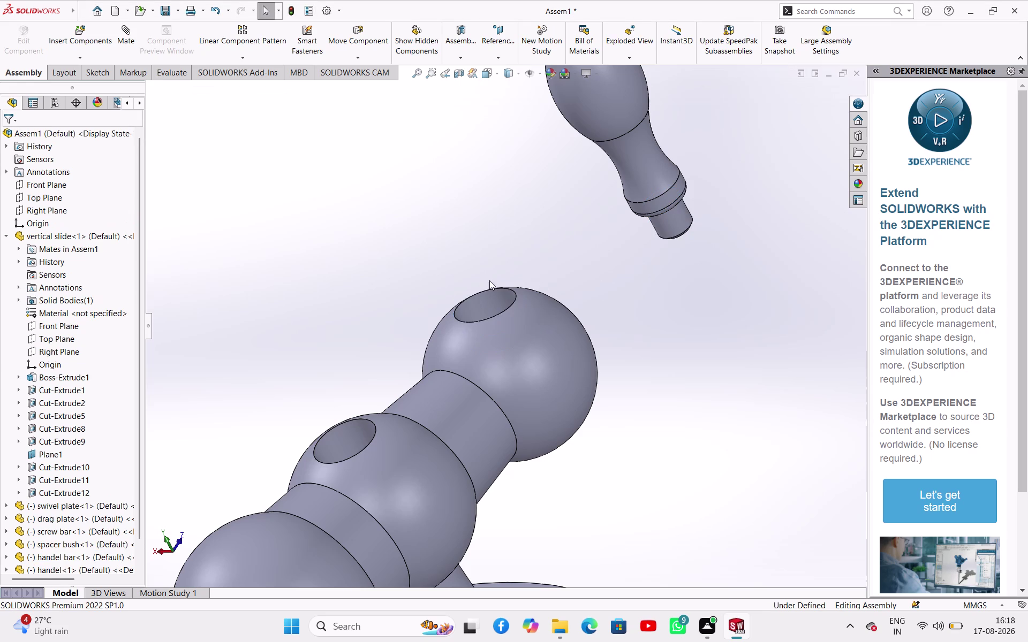
click(495, 297)
click(684, 226)
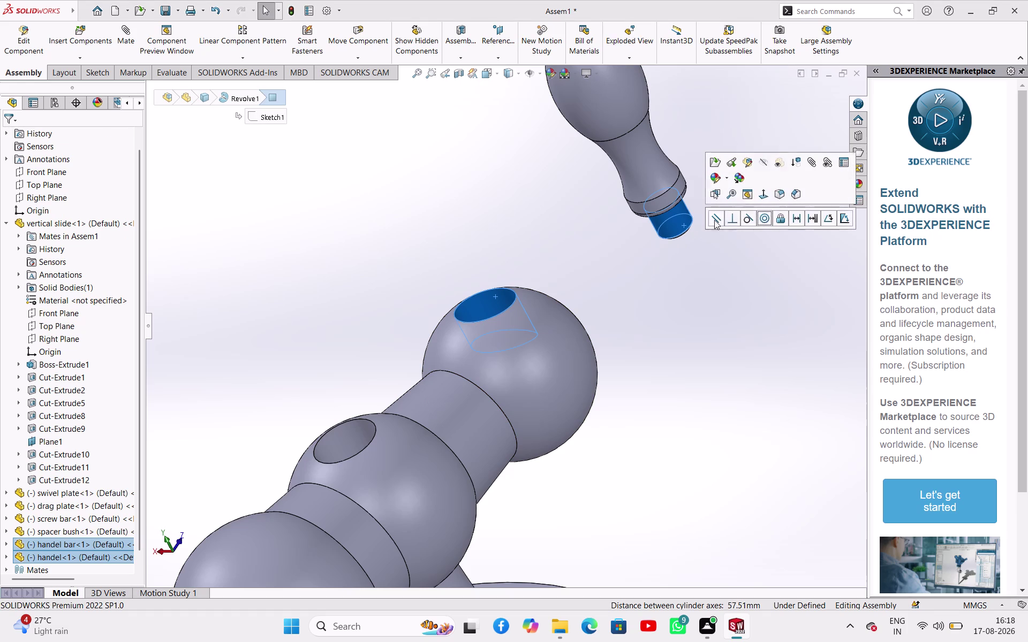
click(767, 216)
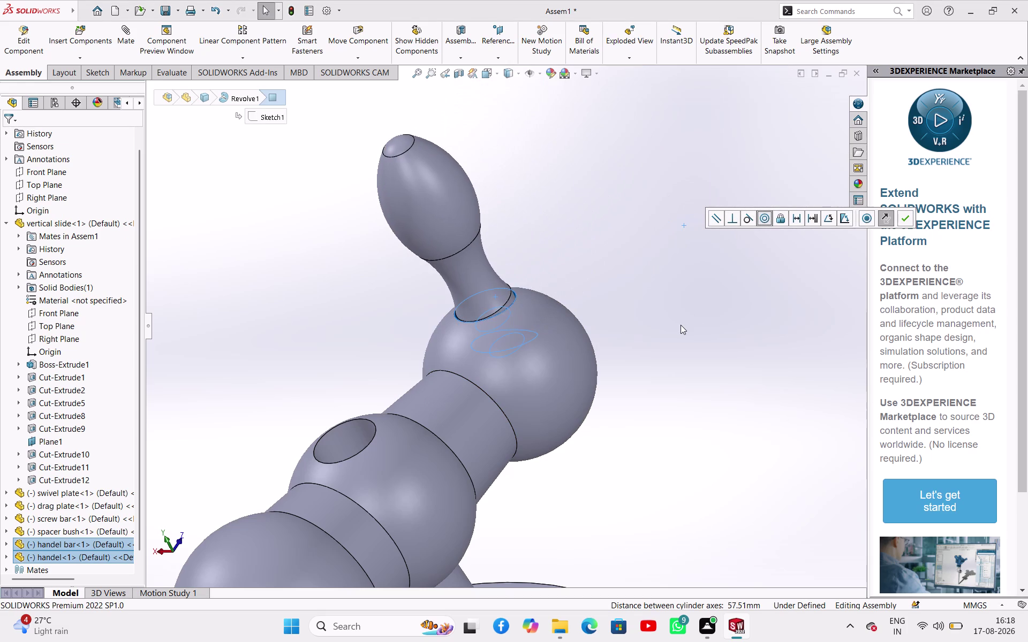
click(681, 325)
middle_drag(622, 236, 674, 257)
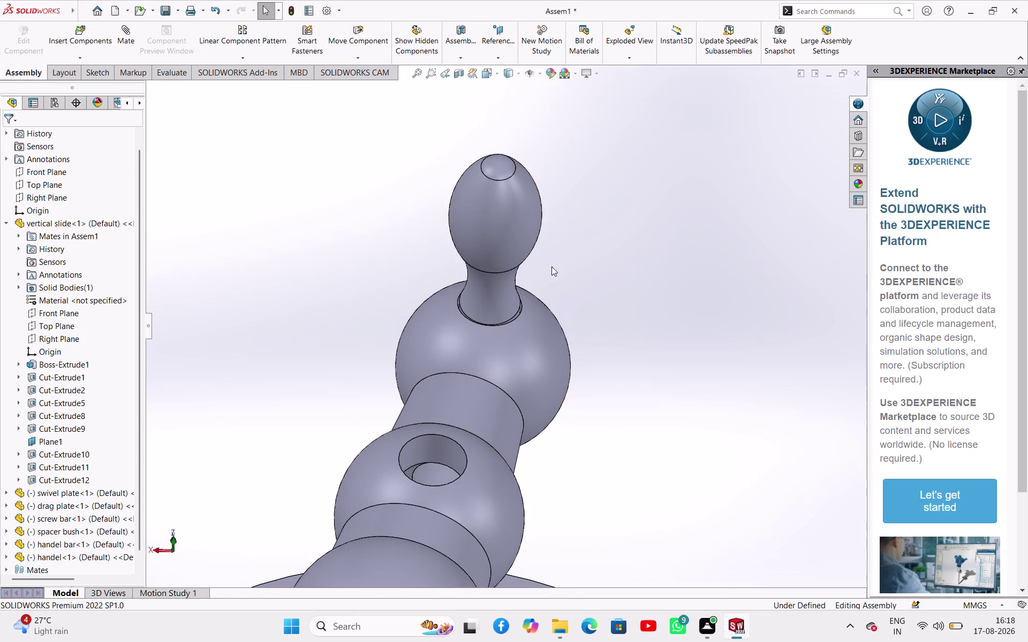
Lift the handle above the handle bar end and orbit to view the joint from below.
drag(497, 254, 502, 145)
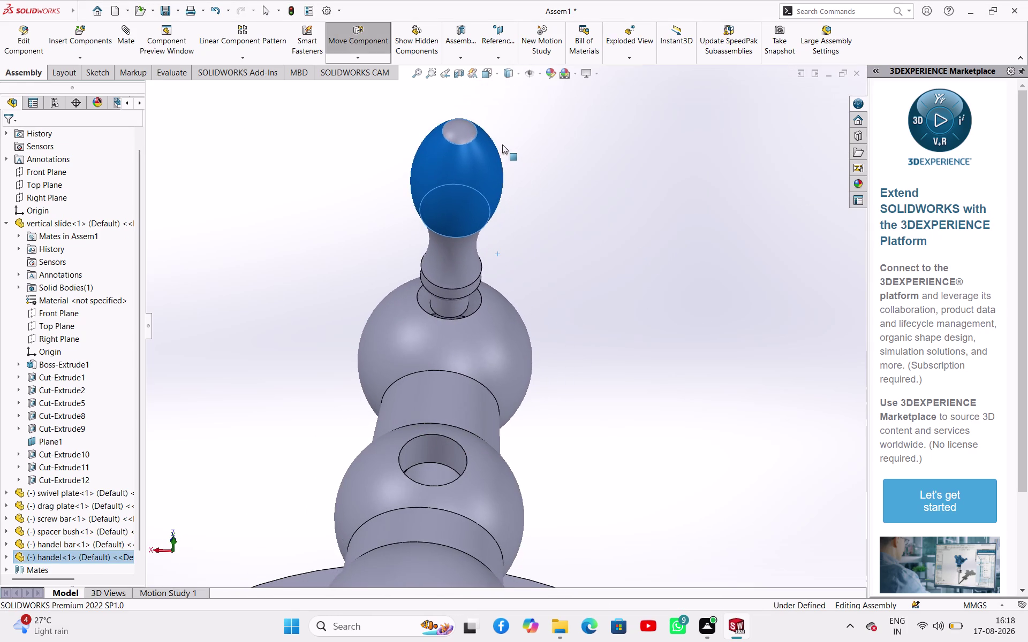
drag(502, 145, 506, 130)
scroll(down, 3)
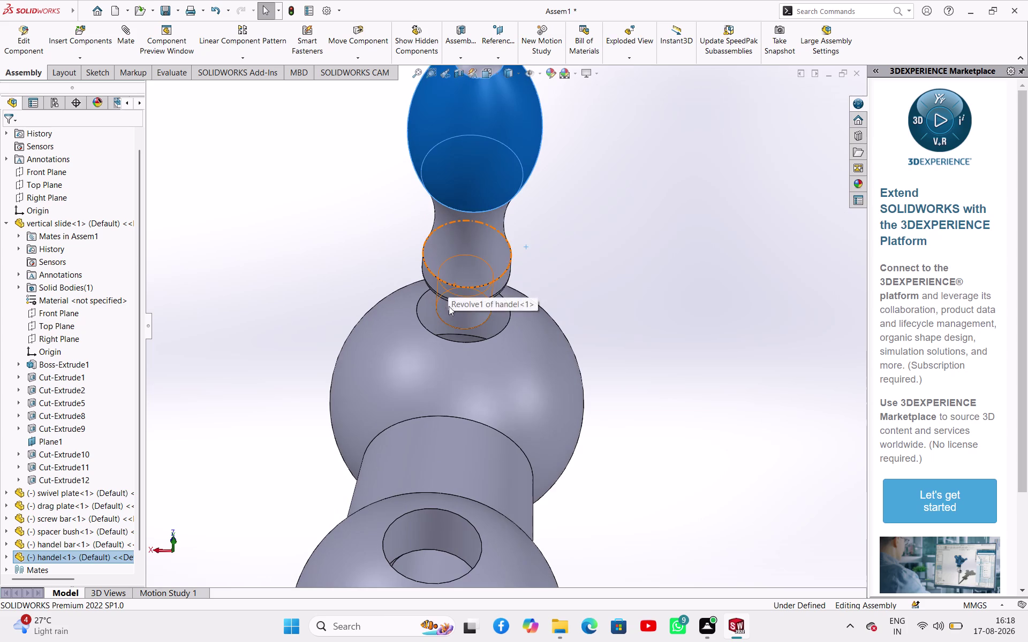
scroll(down, 3)
click(518, 310)
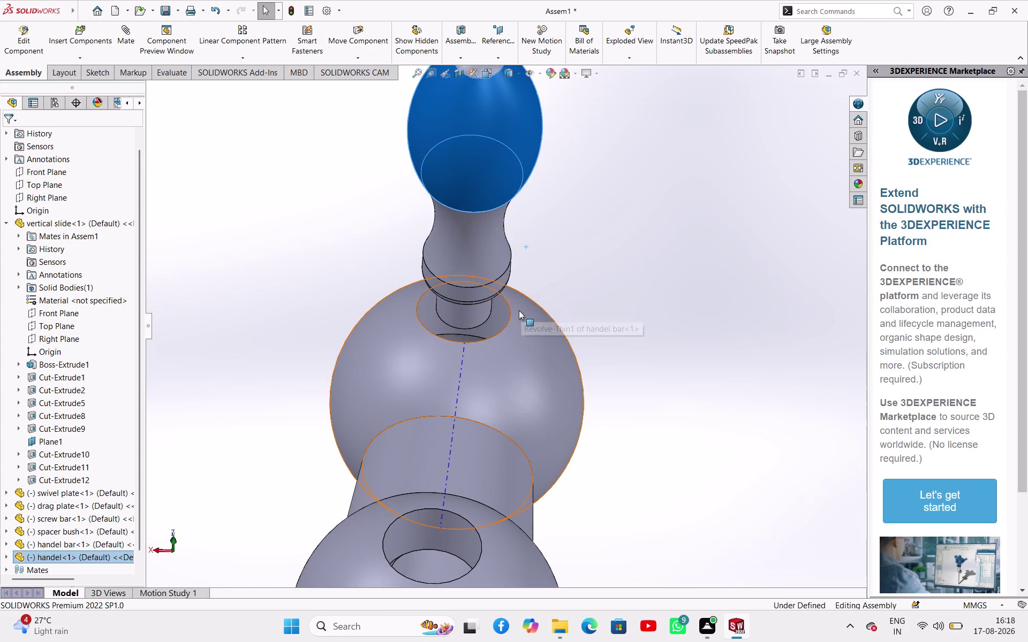
middle_drag(632, 369, 547, 283)
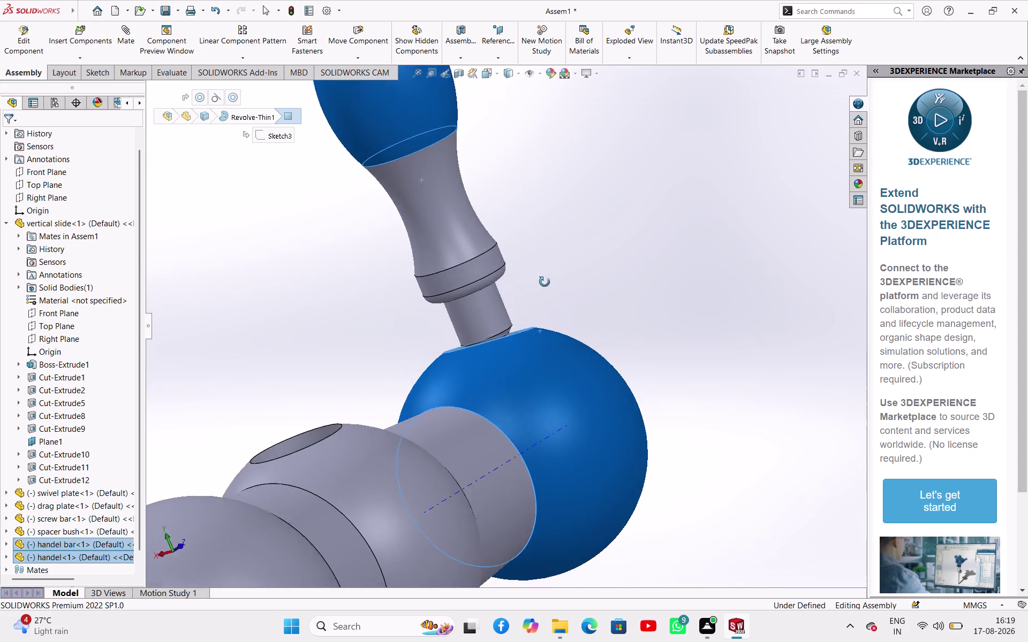
middle_drag(547, 283, 518, 260)
Mate the handle's shoulder face to the handle bar's ball face so it sits flush.
click(547, 289)
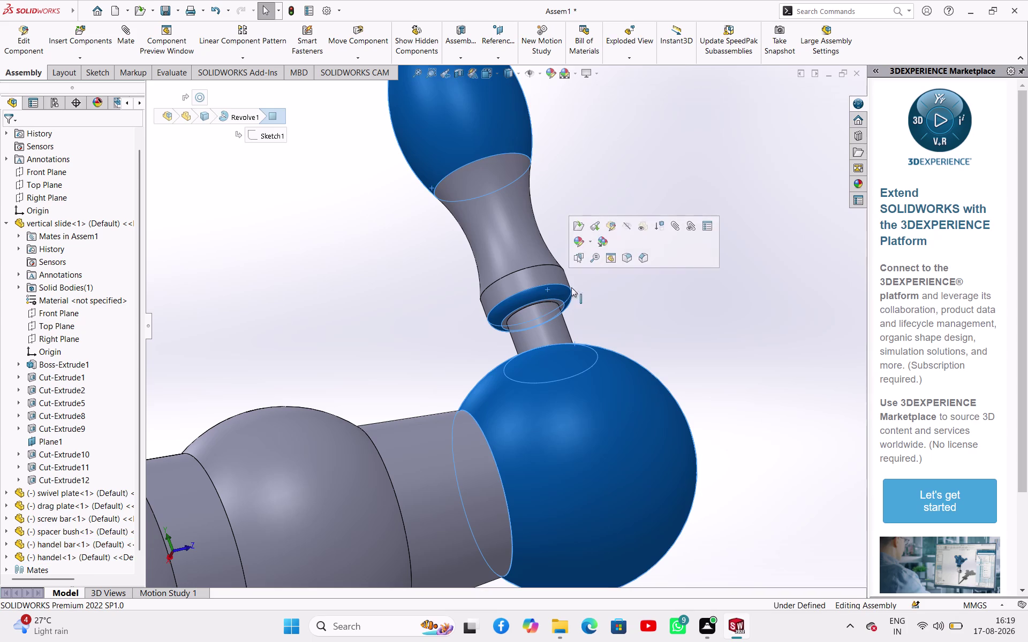
click(667, 309)
click(569, 294)
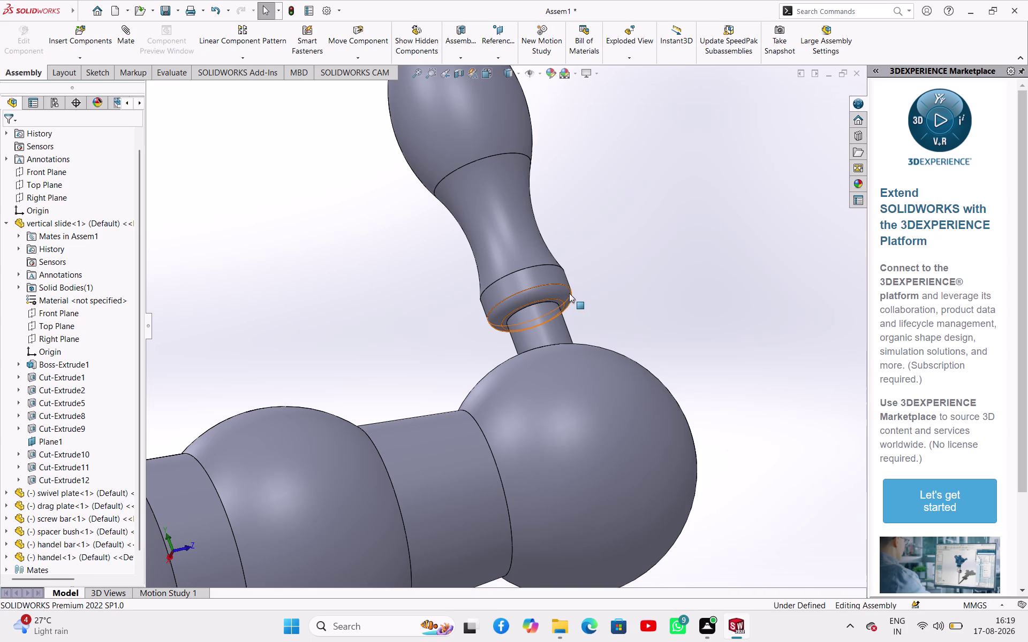
click(617, 301)
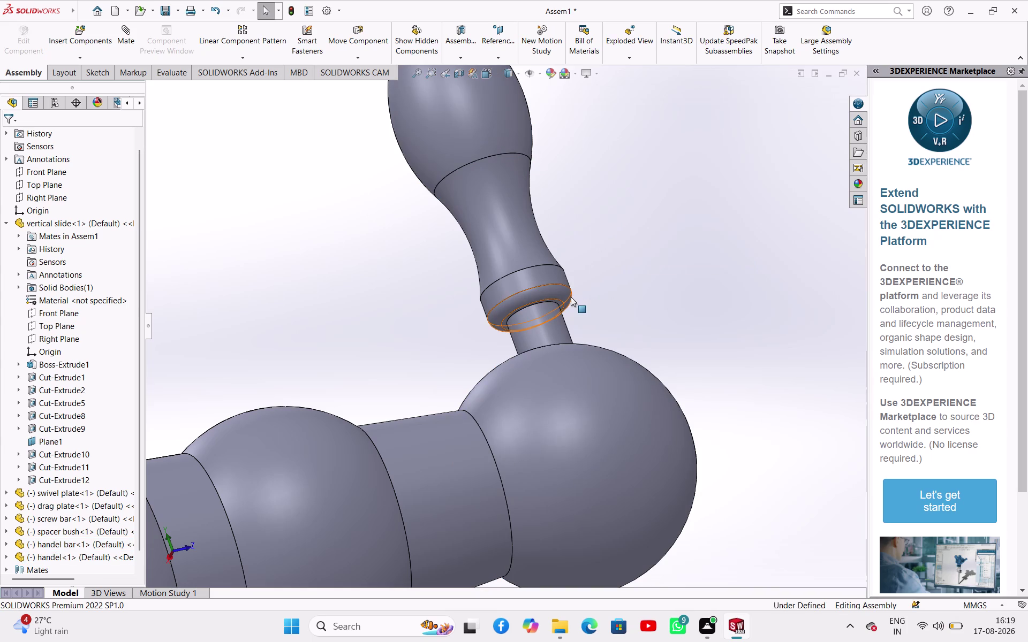
click(571, 297)
middle_drag(622, 265, 647, 326)
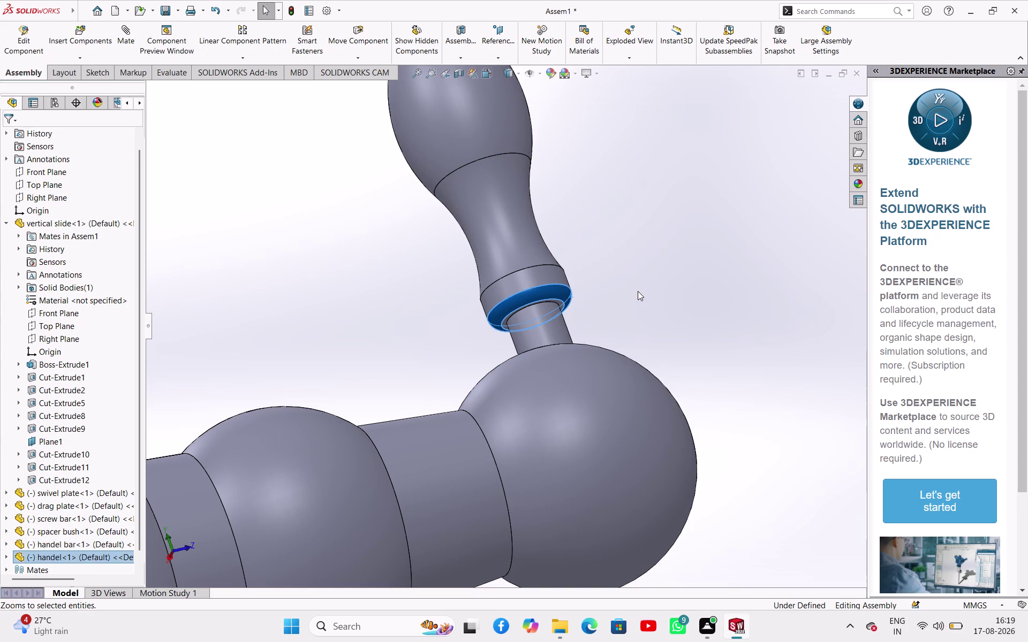
middle_drag(638, 288, 668, 393)
click(564, 302)
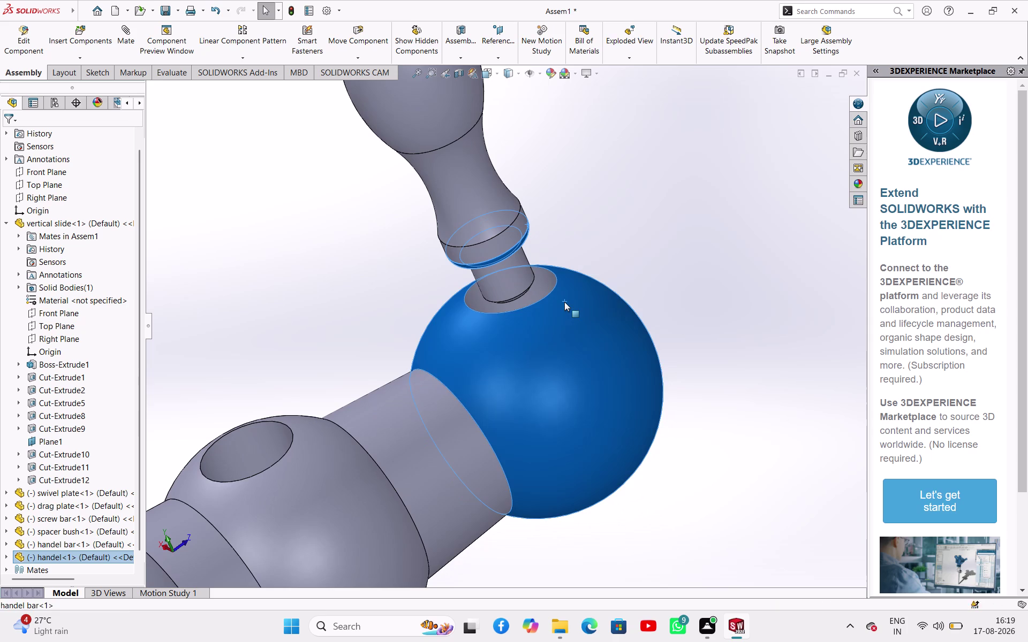
click(597, 294)
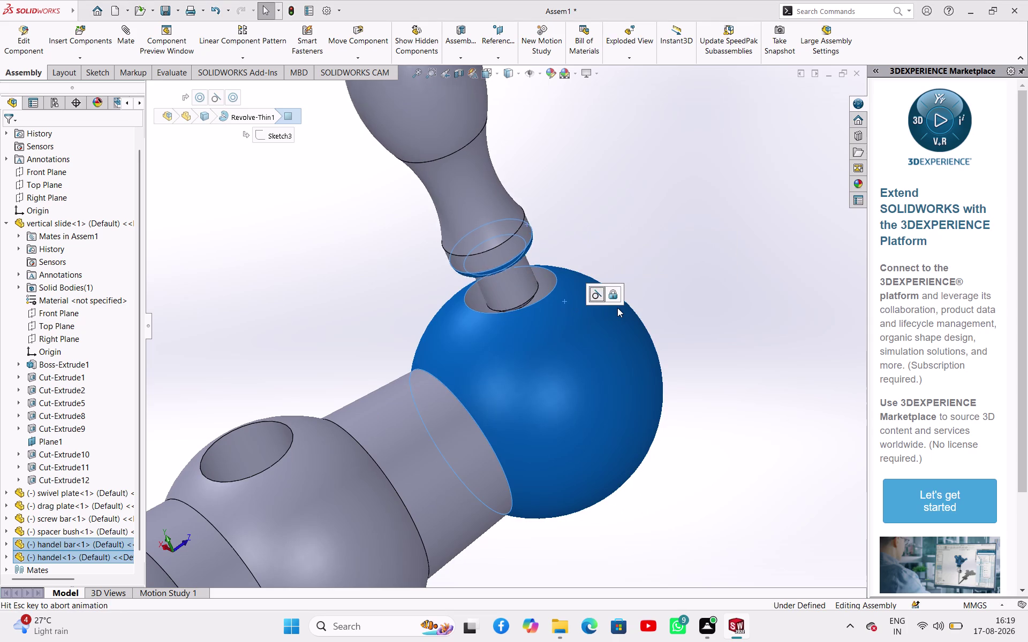
click(632, 199)
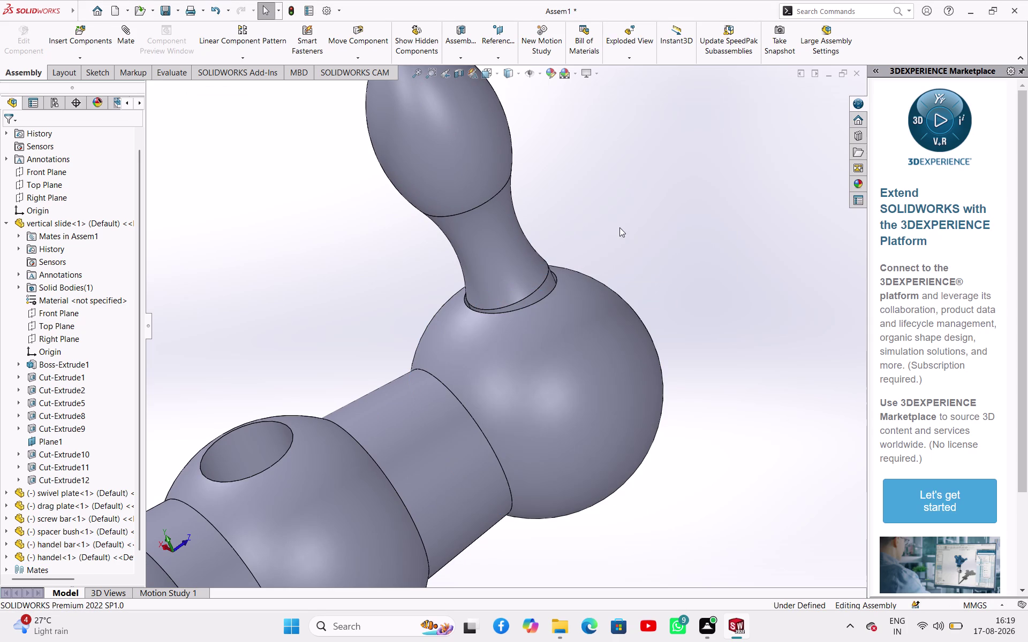
click(625, 223)
Orbit and zoom out to the full tool-head assembly, then expand the Insert Components dropdown.
middle_drag(653, 222, 763, 311)
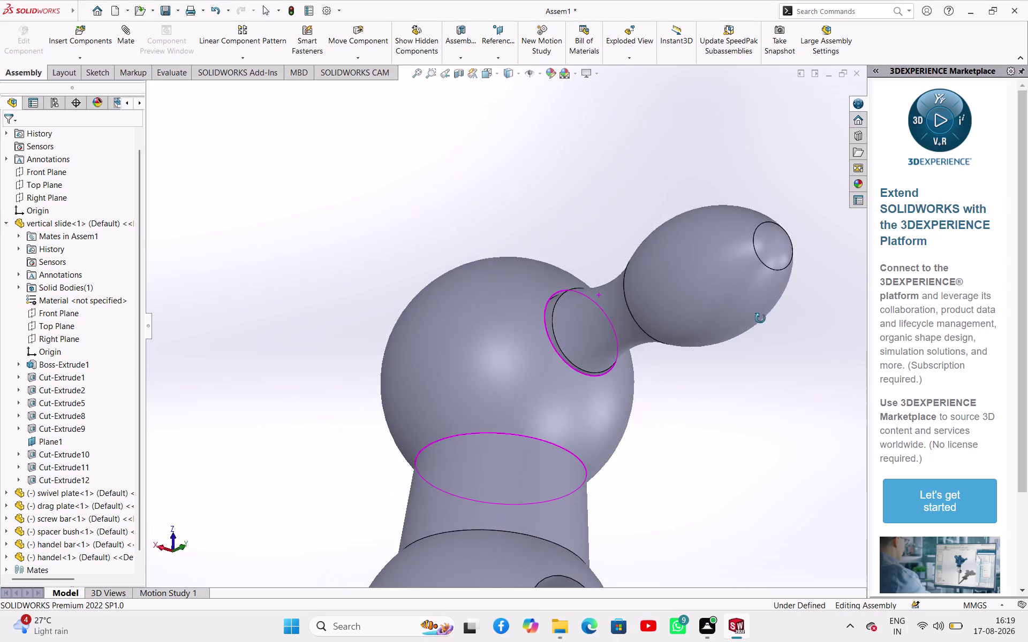
middle_drag(763, 311, 635, 202)
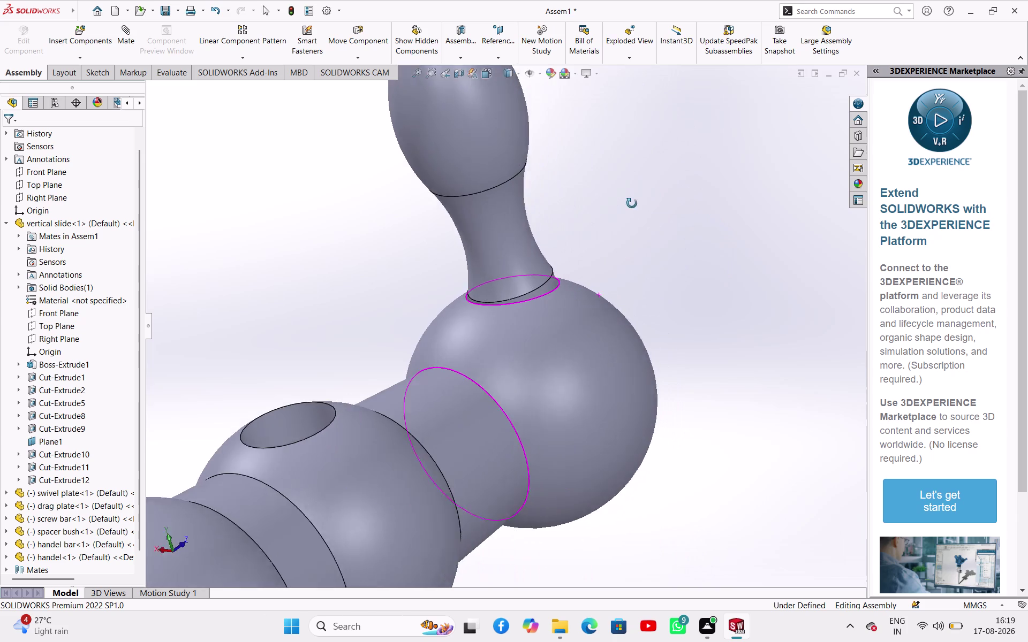
middle_drag(635, 202, 627, 206)
scroll(up, 3)
middle_drag(655, 350, 570, 424)
scroll(up, 3)
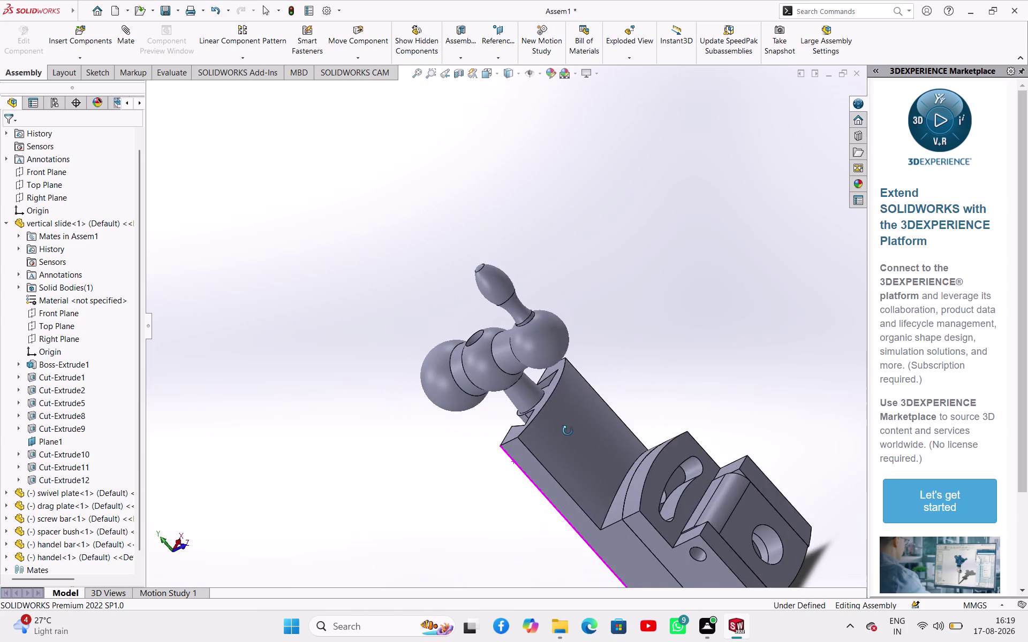
middle_drag(570, 424, 566, 432)
scroll(up, 3)
middle_drag(679, 369, 685, 364)
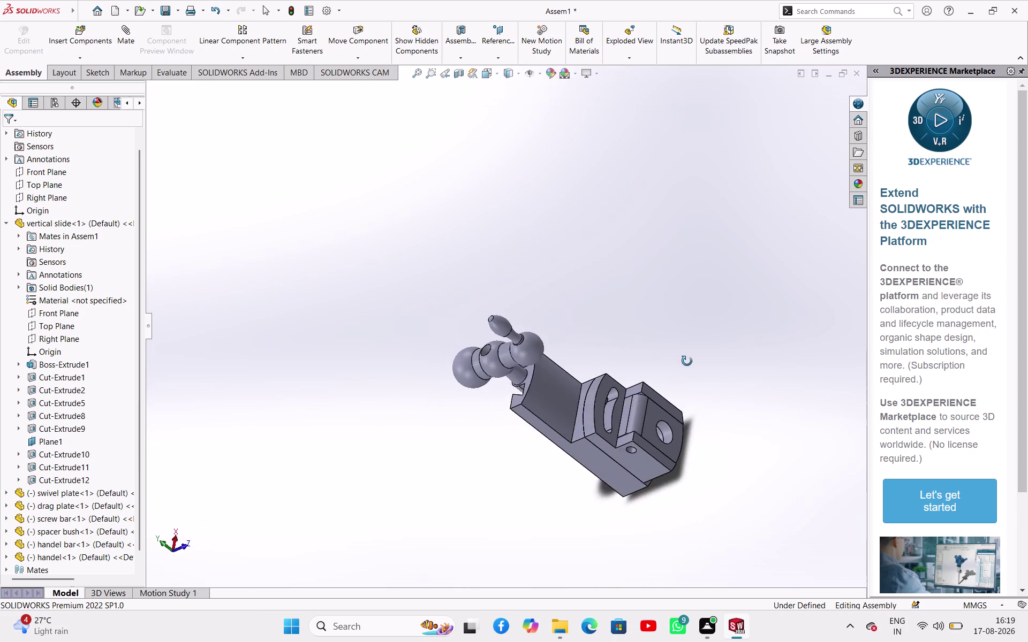
middle_drag(685, 365, 629, 380)
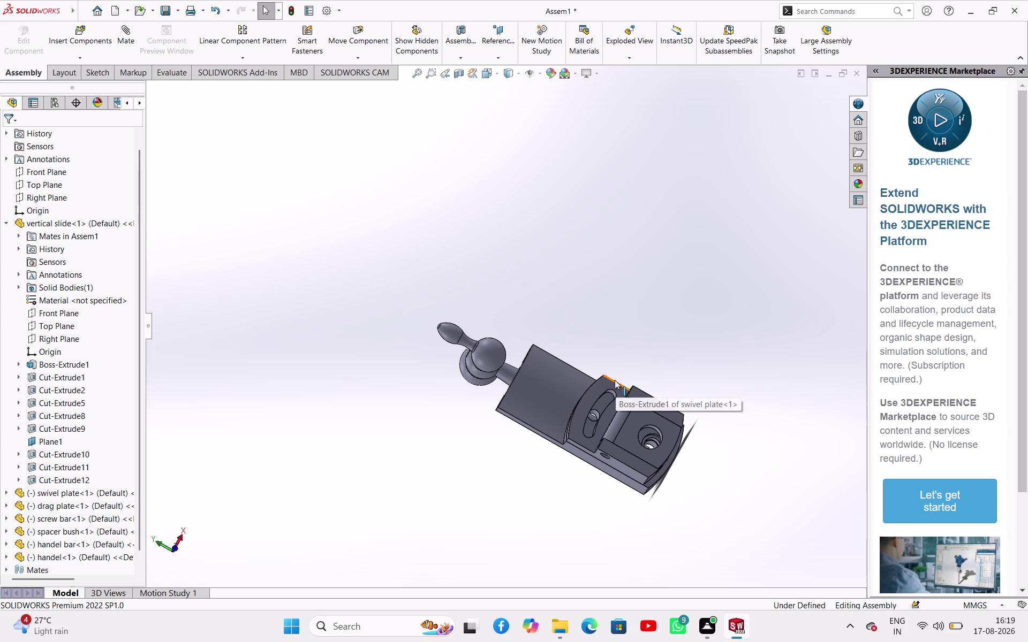
scroll(up, 3)
scroll(up, 3)
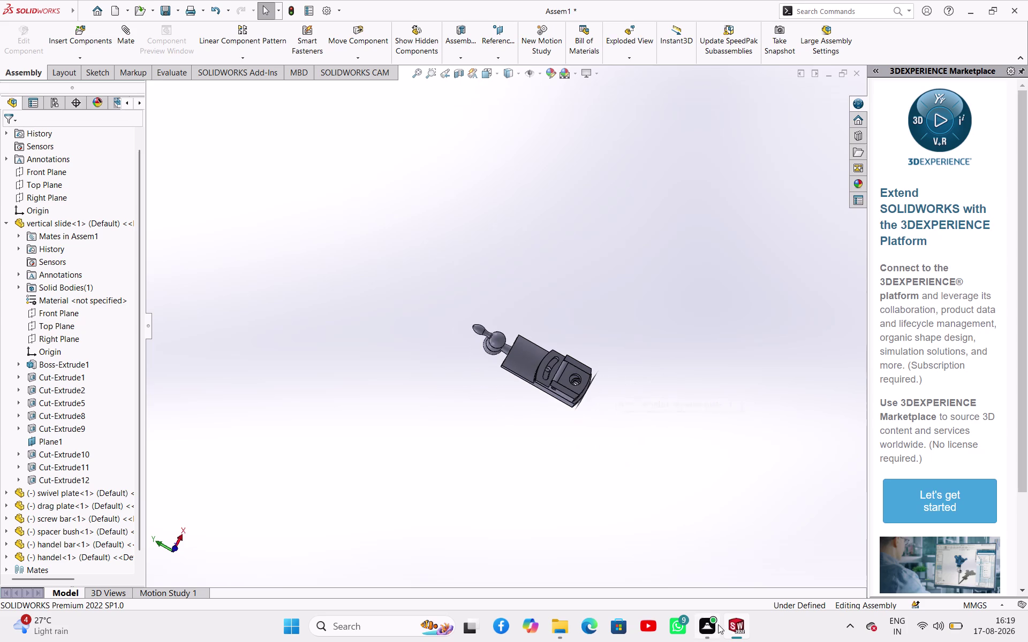
click(82, 58)
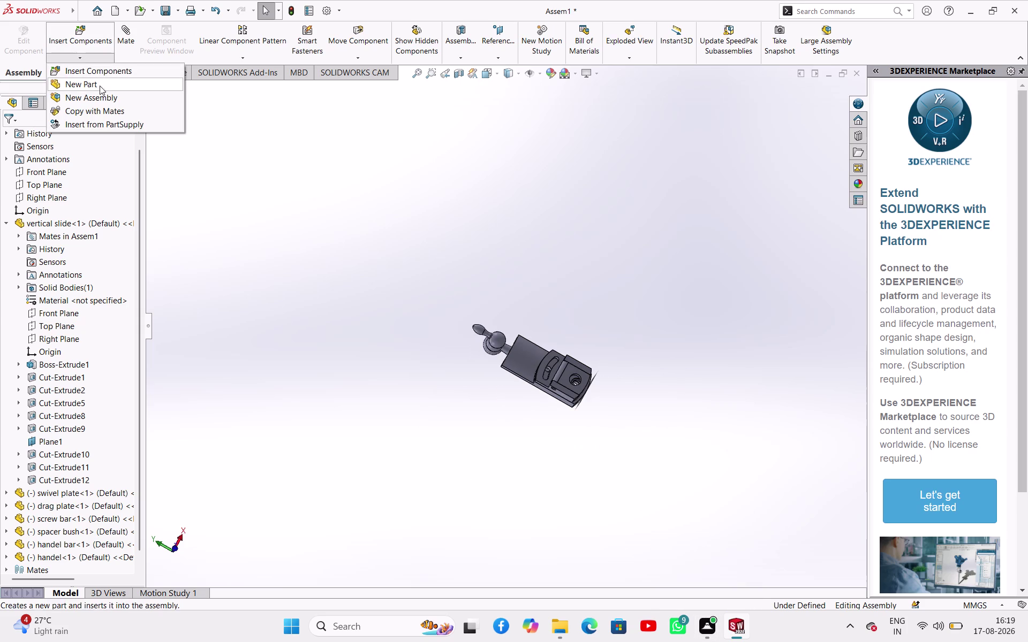
Start Insert Components and browse to open the washer part.
click(106, 70)
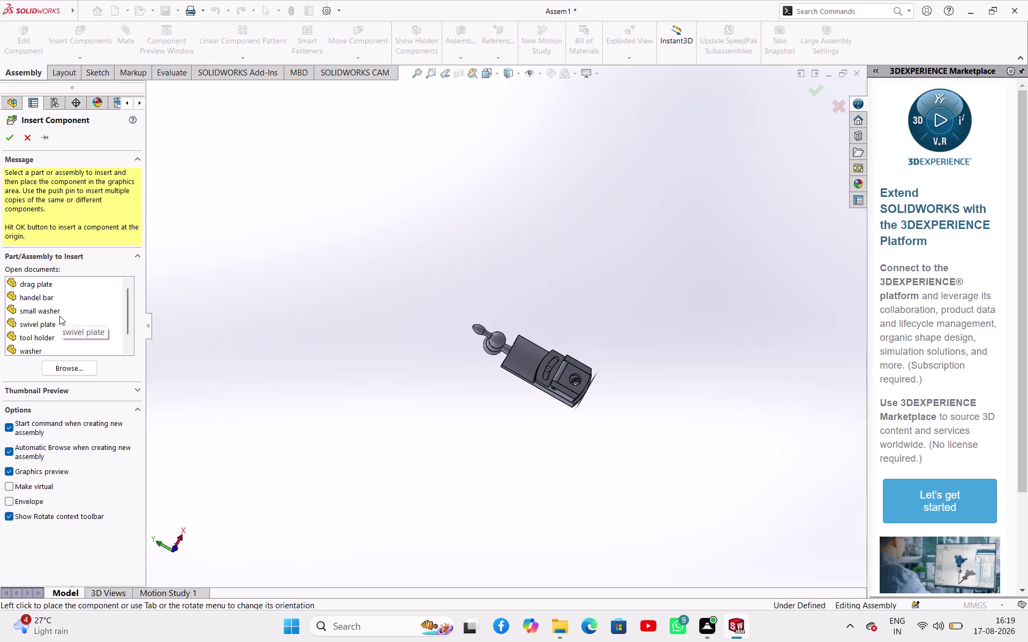
click(67, 362)
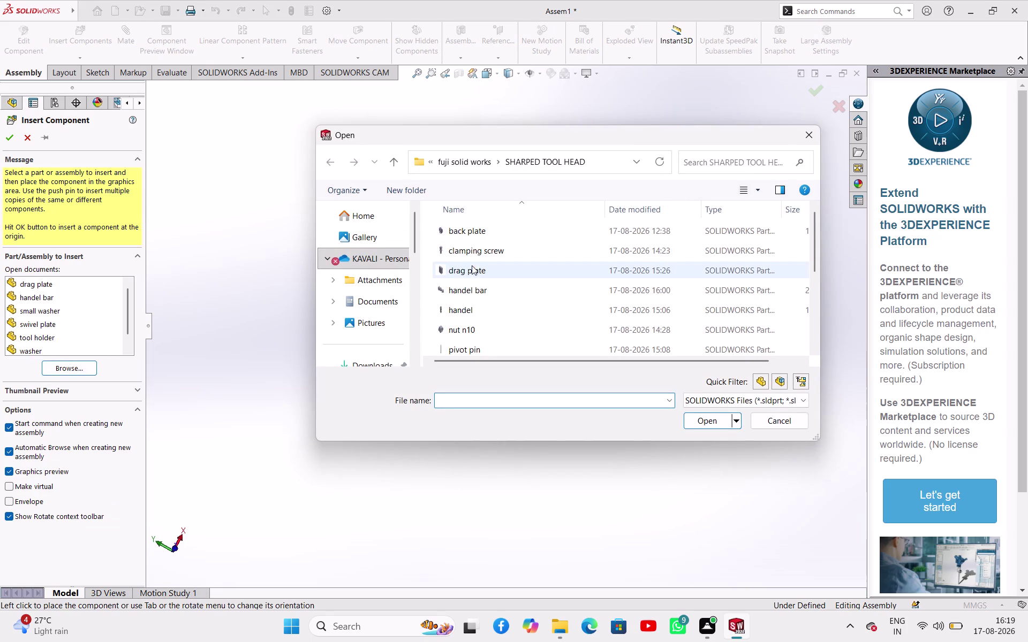
scroll(down, 3)
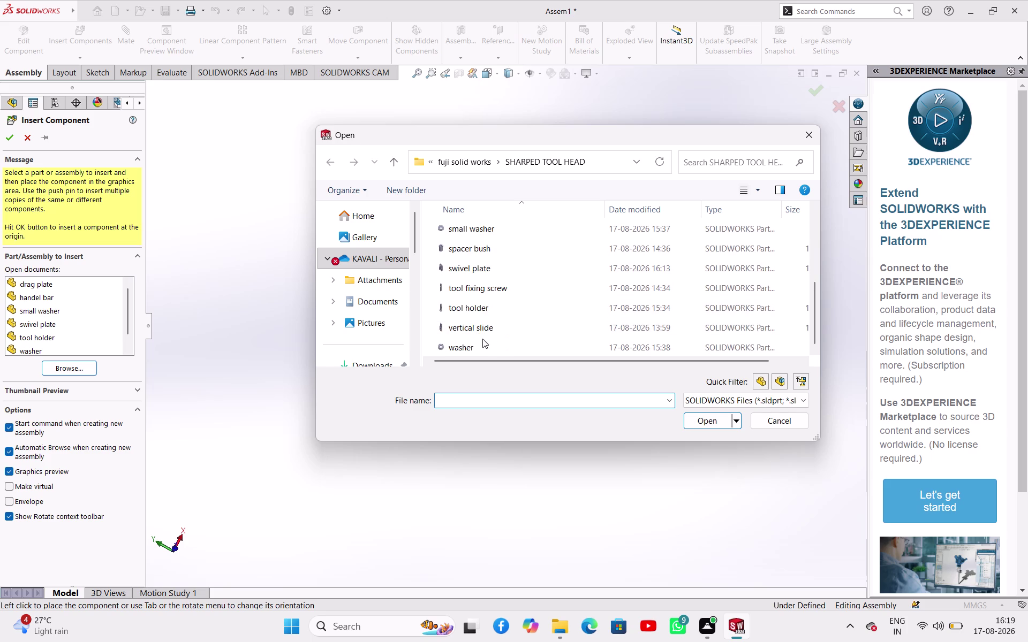
click(481, 346)
click(709, 422)
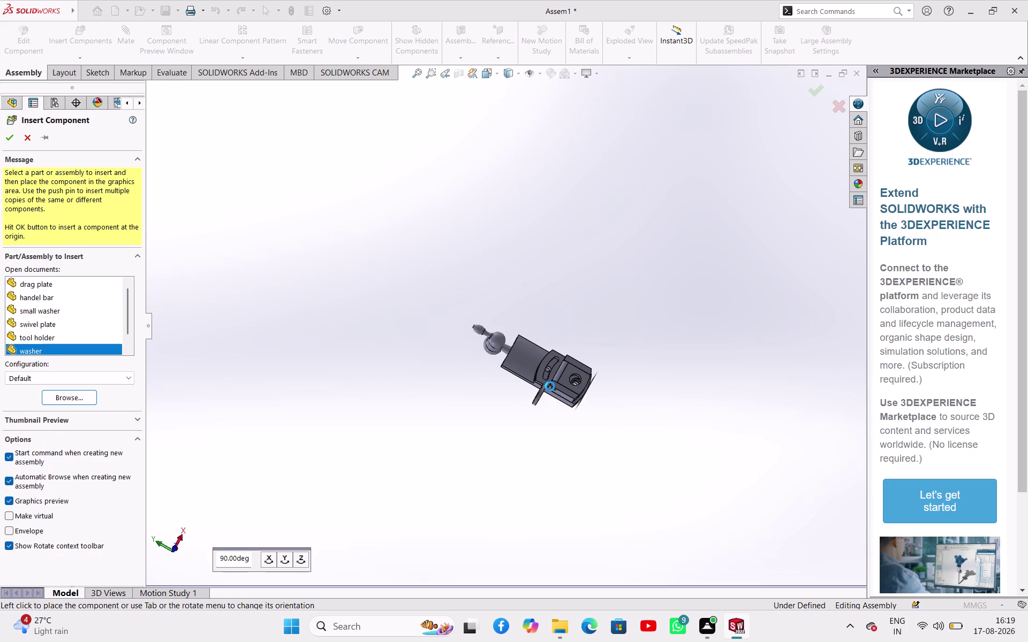
Rotate the washer 90 degrees and place it beside the handle bar.
click(302, 557)
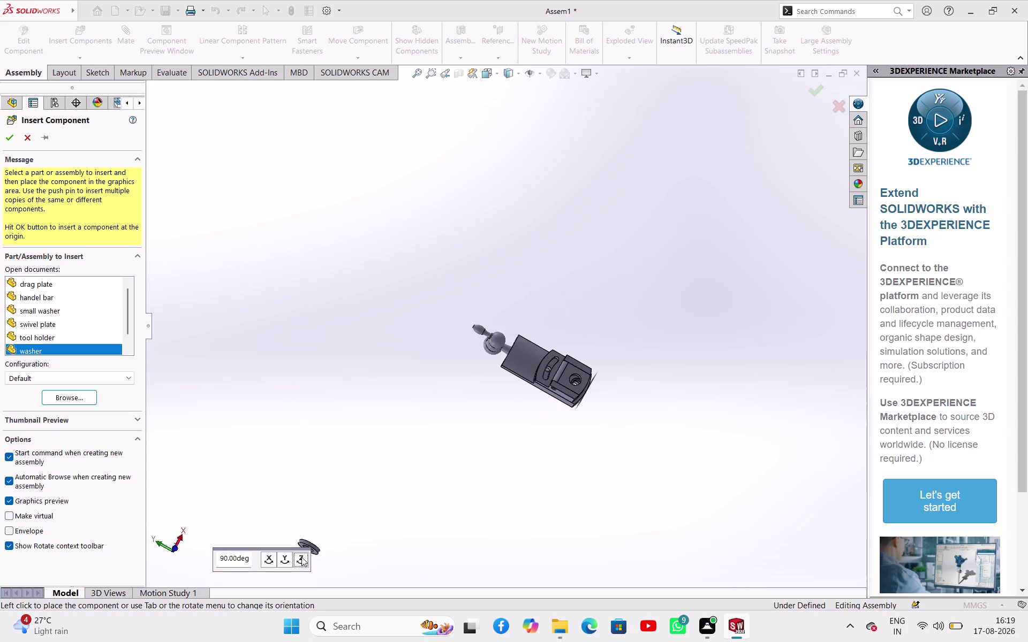
click(302, 557)
click(302, 557)
click(283, 561)
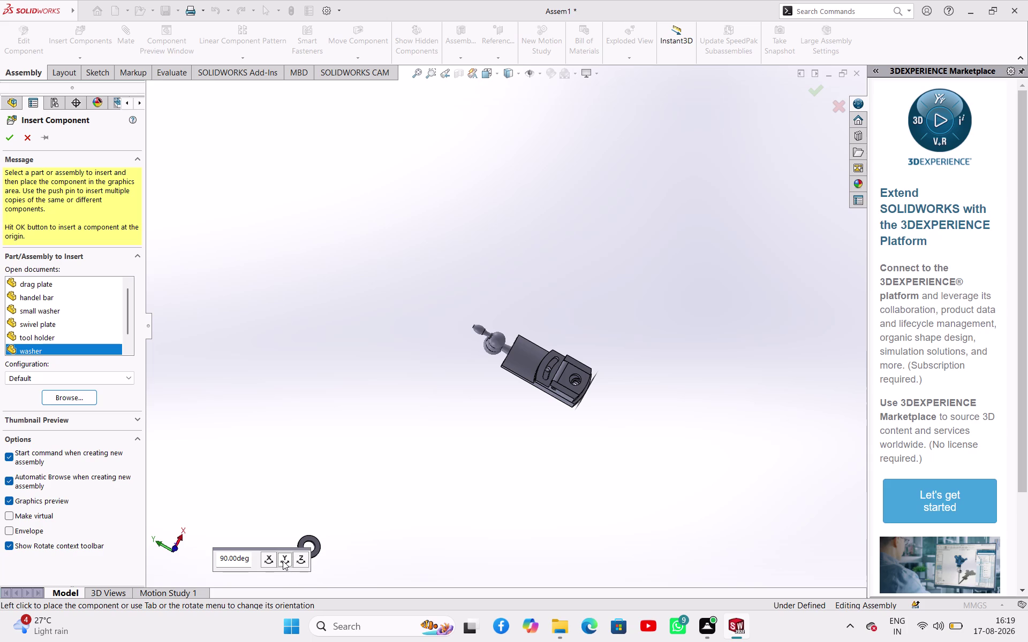
middle_drag(539, 441, 619, 435)
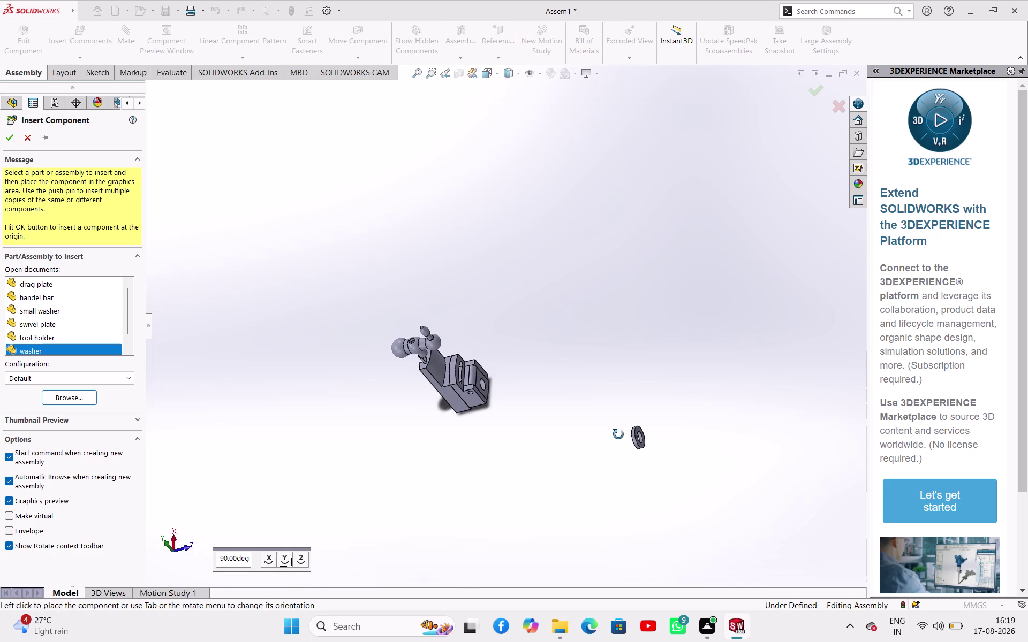
middle_drag(618, 435, 642, 323)
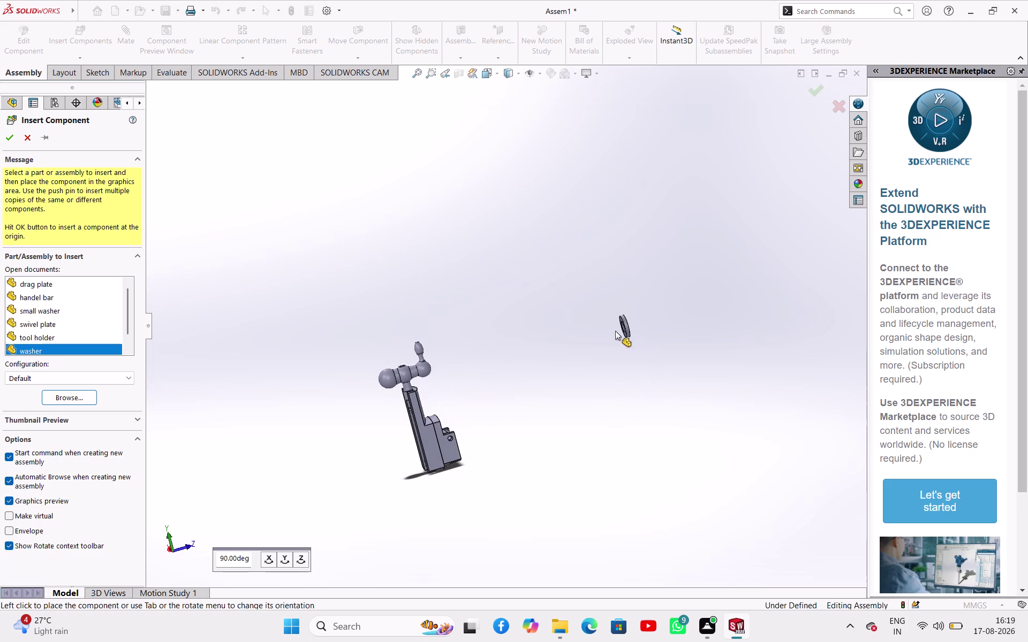
click(484, 410)
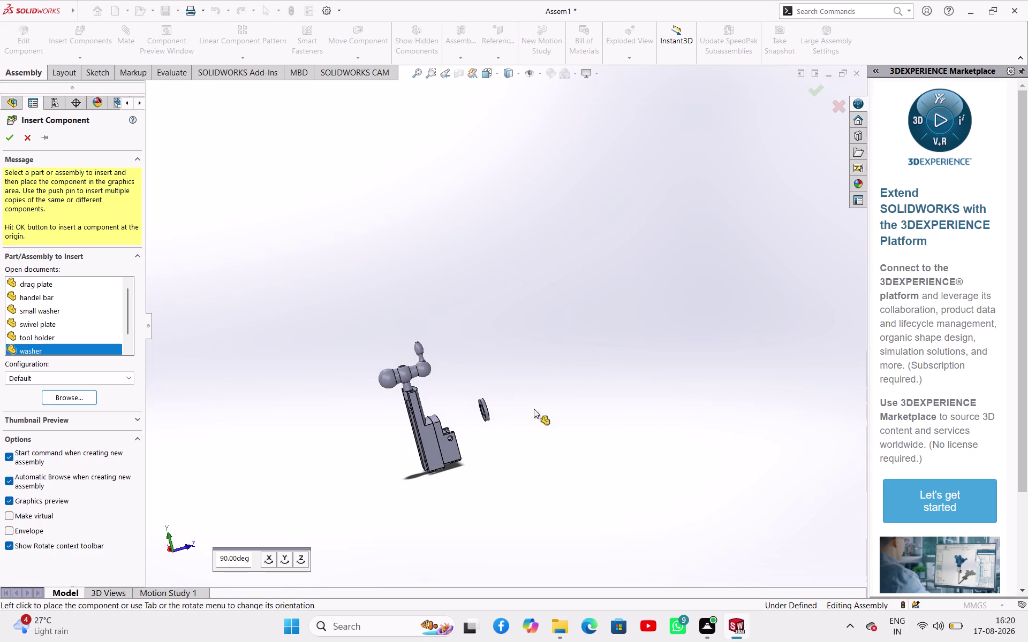
middle_drag(582, 371, 481, 434)
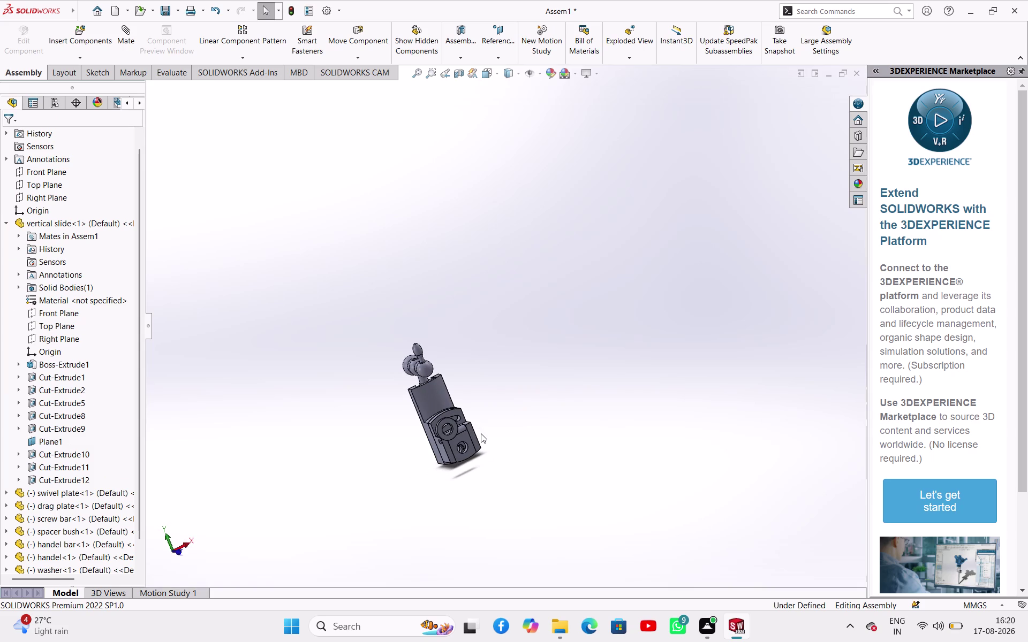